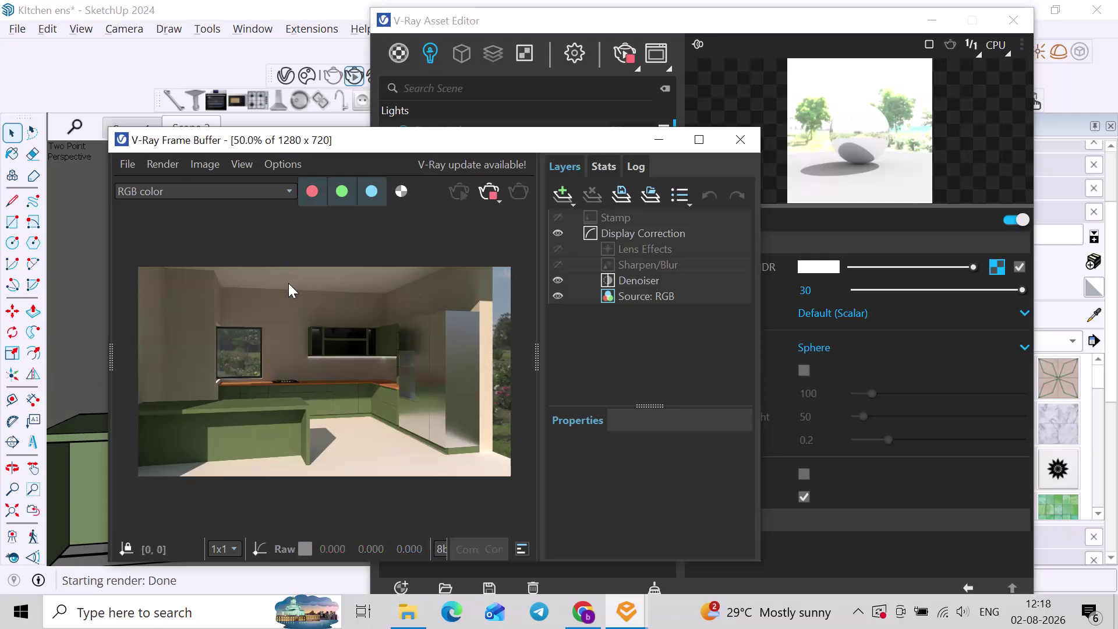
Close the finished V-Ray render window.
click(496, 201)
click(742, 148)
click(111, 126)
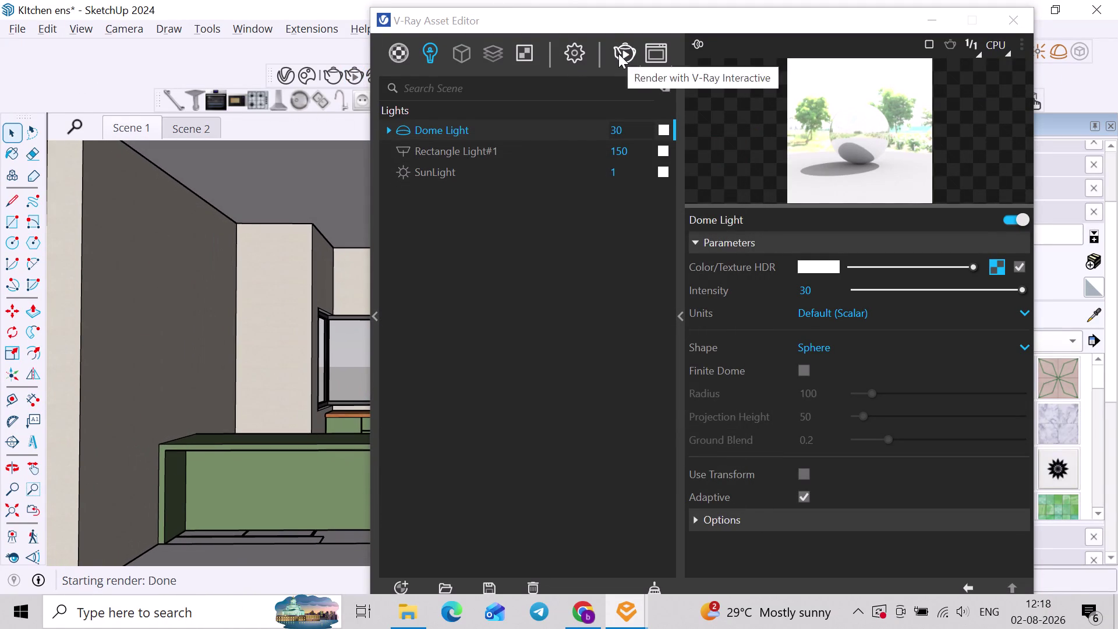
Run a V-Ray Interactive render, inspect the zoomed Frame Buffer image, then stop it.
click(618, 54)
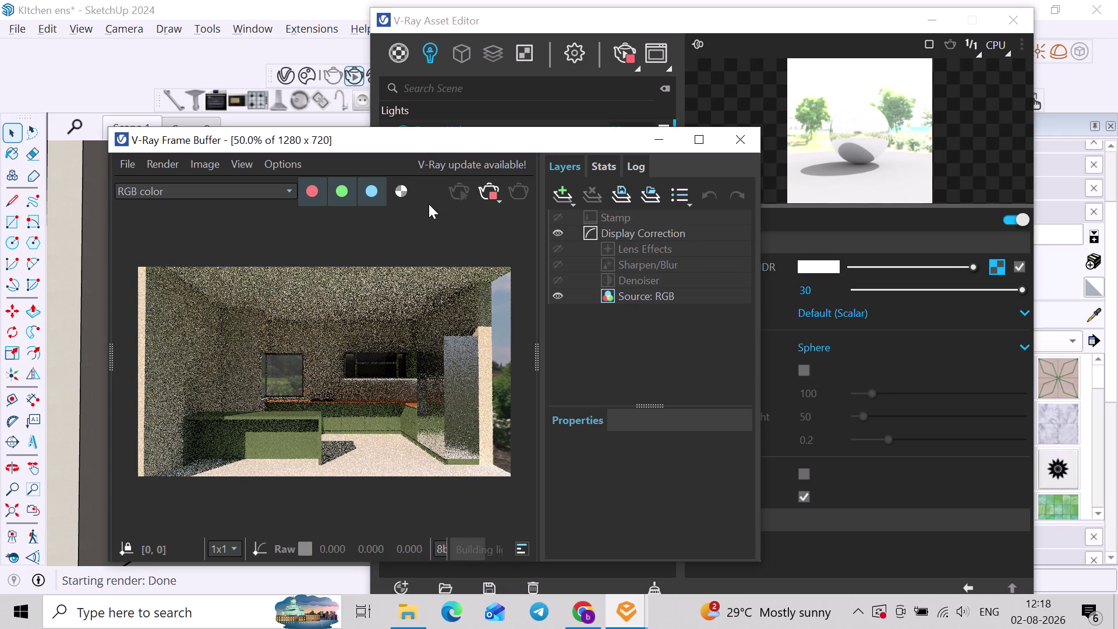
scroll(up, 3)
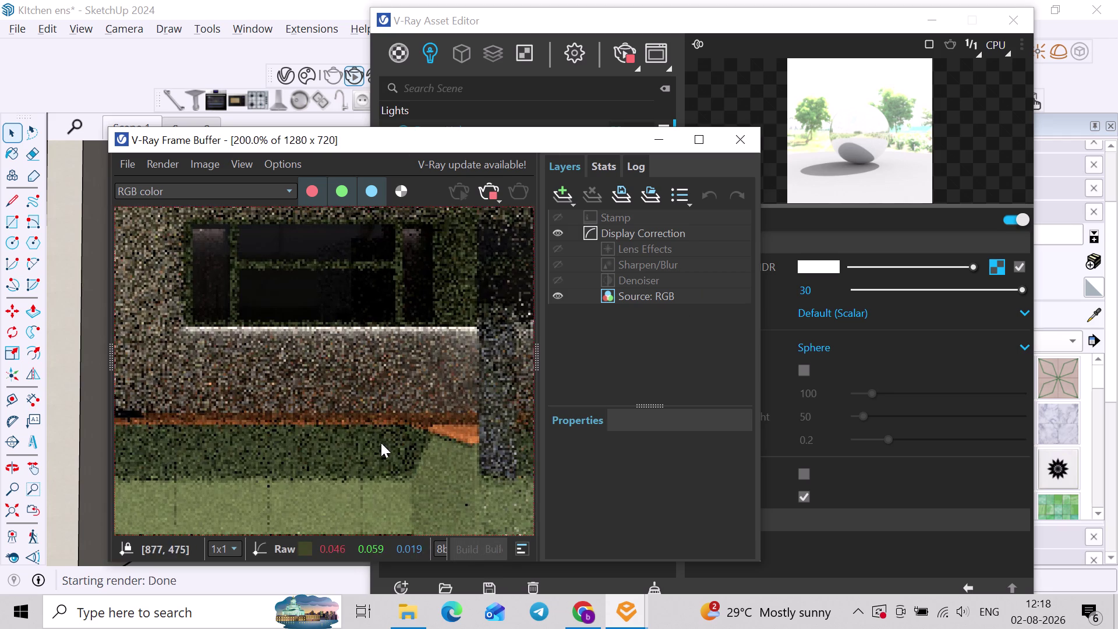
scroll(down, 3)
scroll(up, 3)
middle_drag(365, 473, 380, 501)
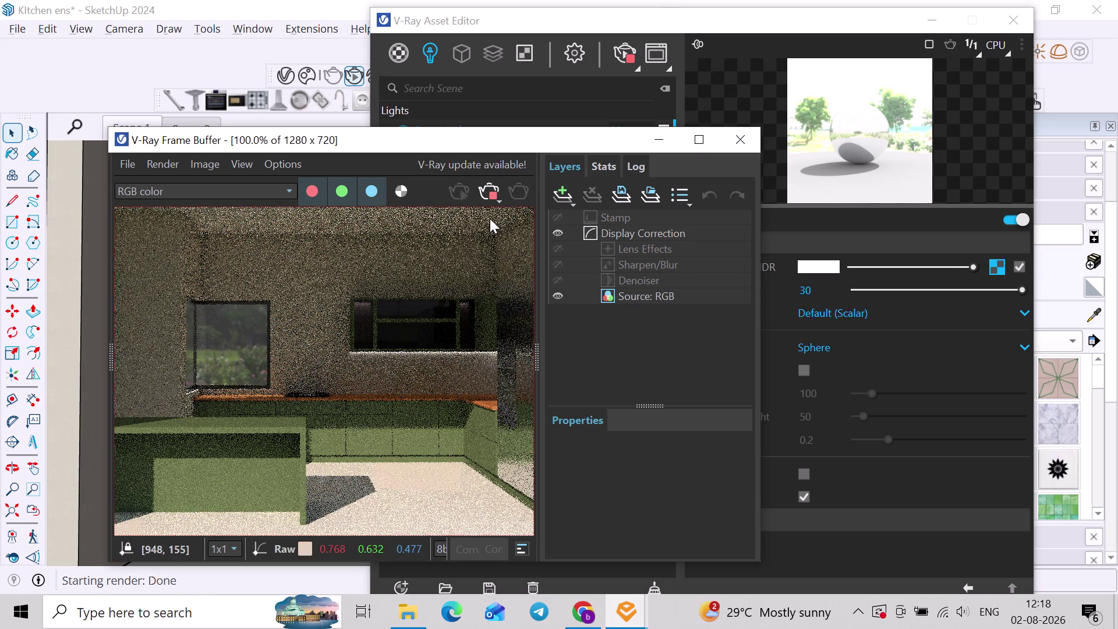
click(493, 186)
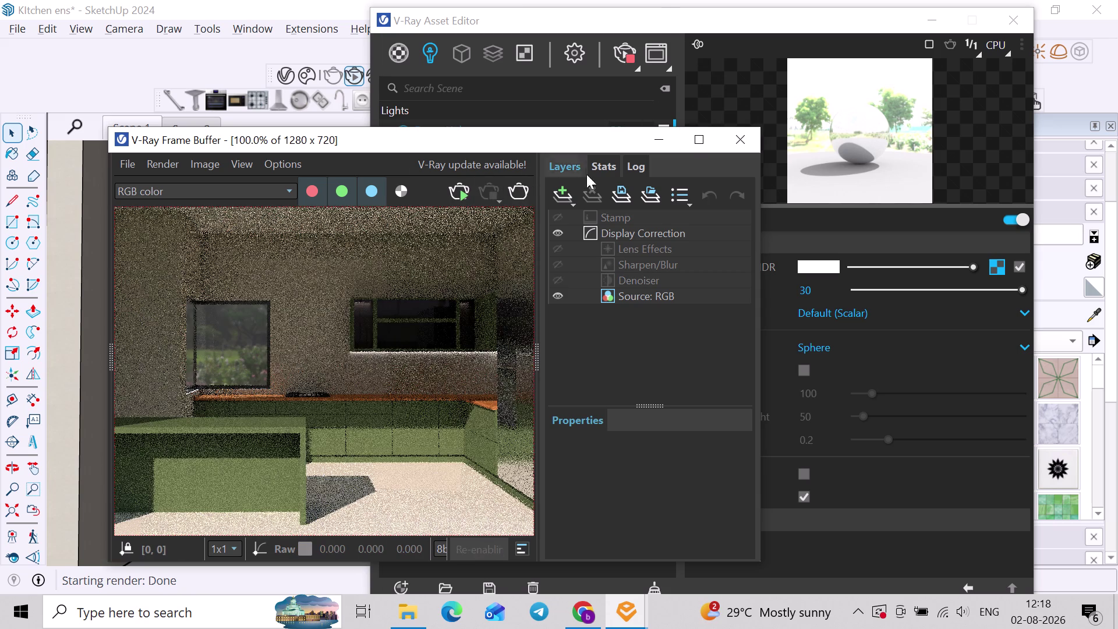
Close the V-Ray Frame Buffer and Asset Editor to return to the kitchen model.
click(742, 141)
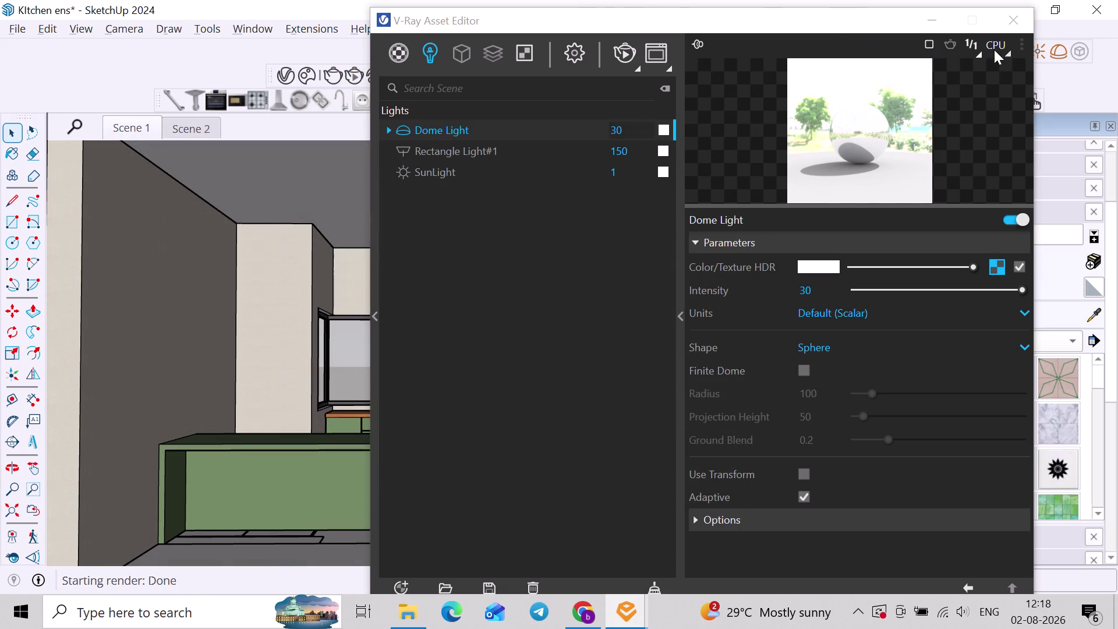
click(1007, 21)
middle_drag(635, 339, 481, 347)
scroll(down, 3)
middle_drag(491, 366, 517, 377)
click(671, 417)
middle_drag(460, 408, 563, 426)
scroll(up, 3)
middle_drag(437, 361, 469, 349)
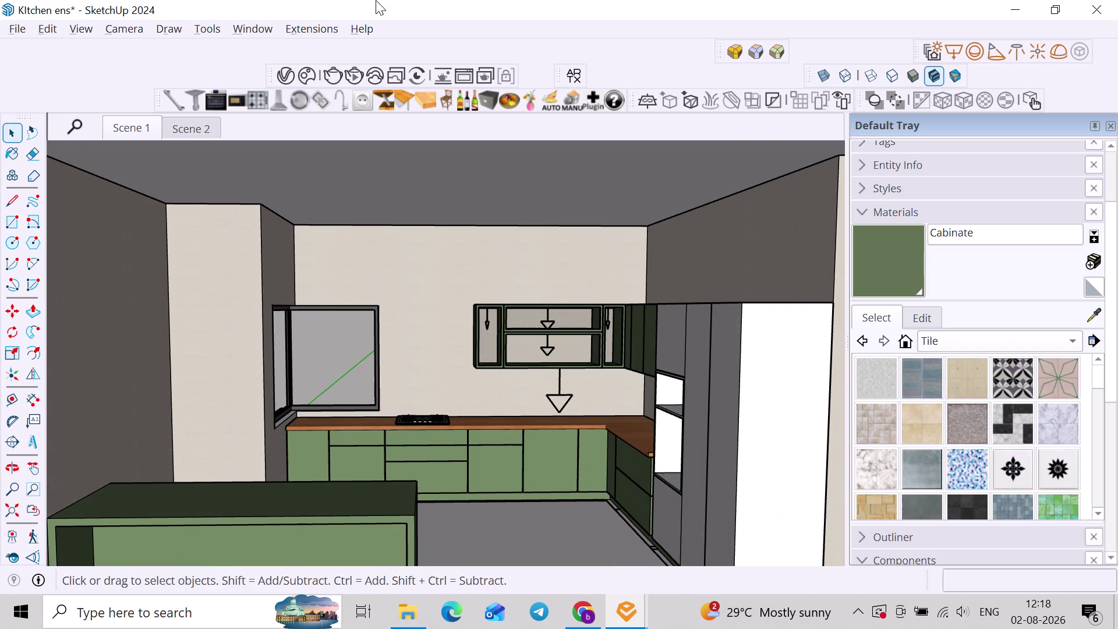
Place an extractor hood on the wall above the hob.
click(282, 98)
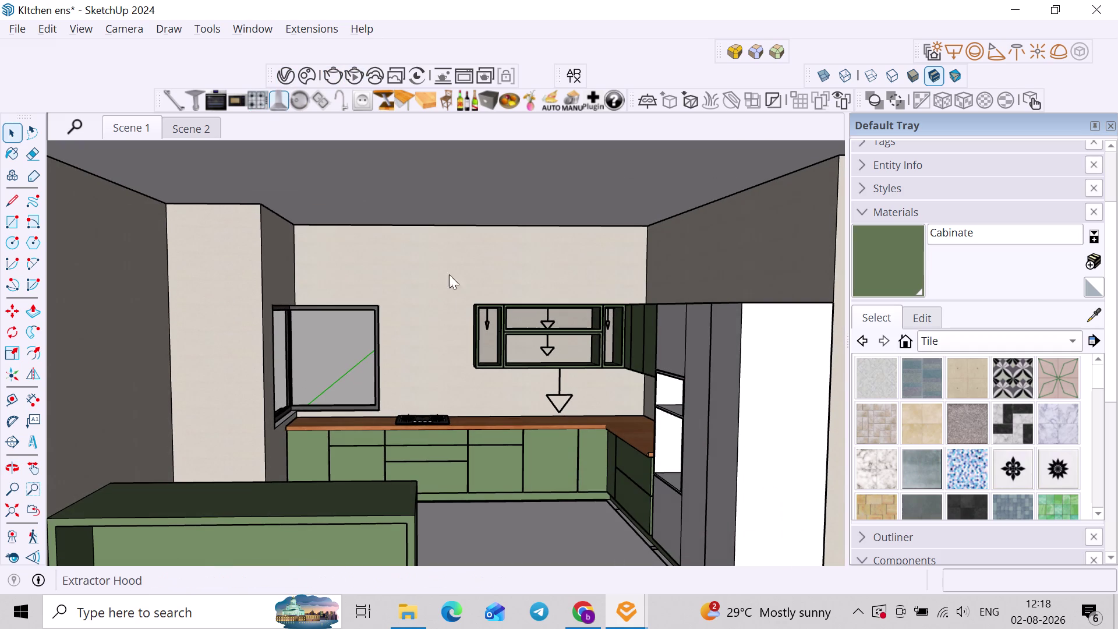
scroll(up, 3)
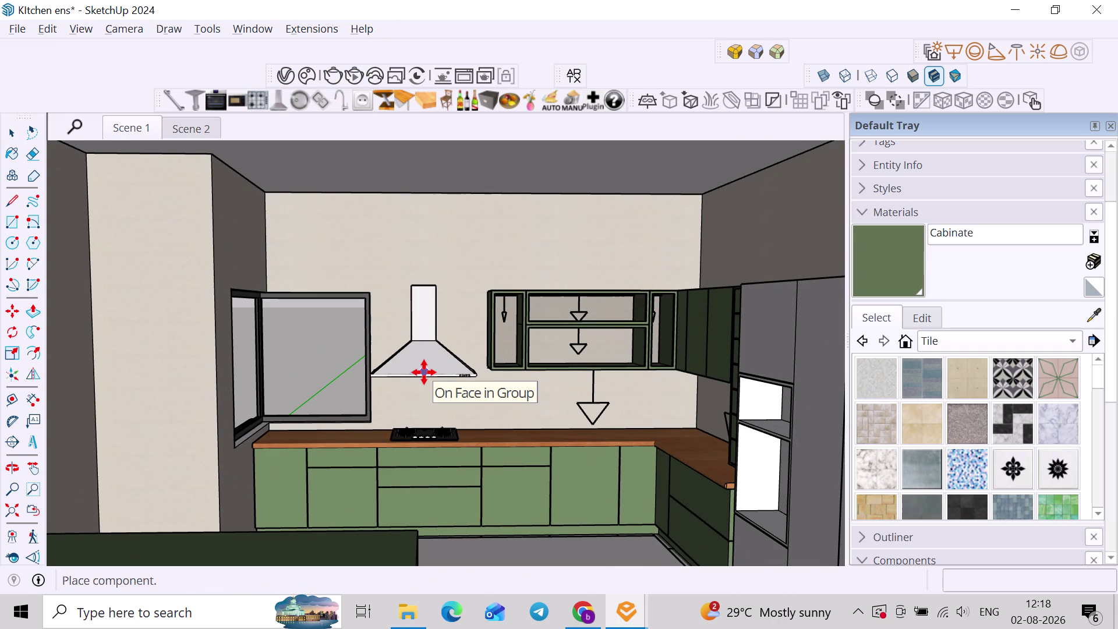
click(430, 373)
key(space)
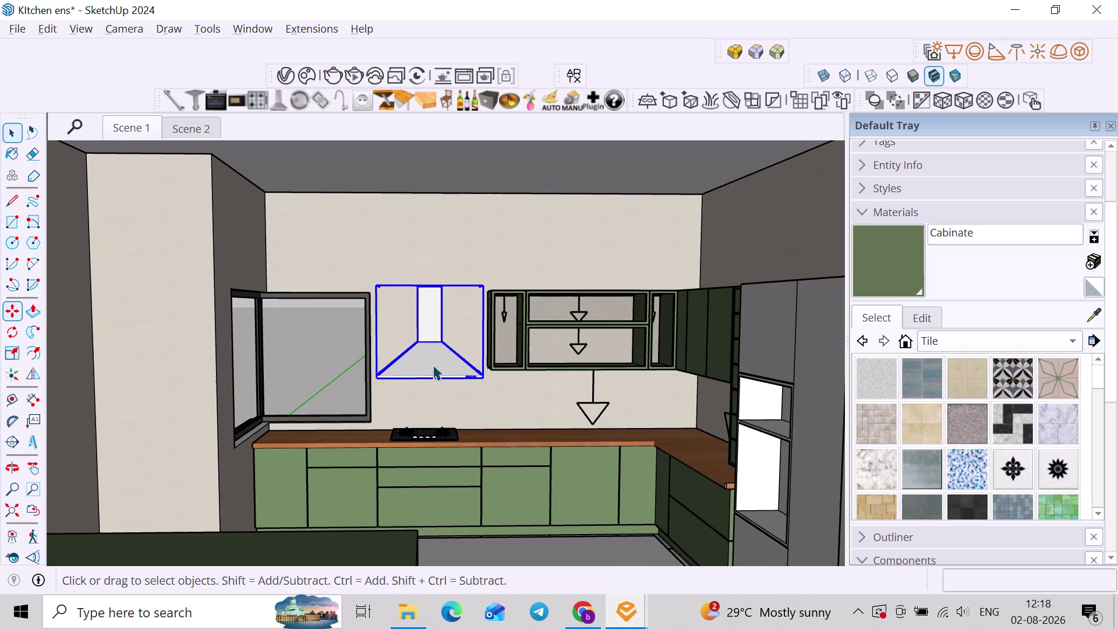
Cycle through the hood designs and settle on the curved chimney hood.
click(283, 103)
click(284, 103)
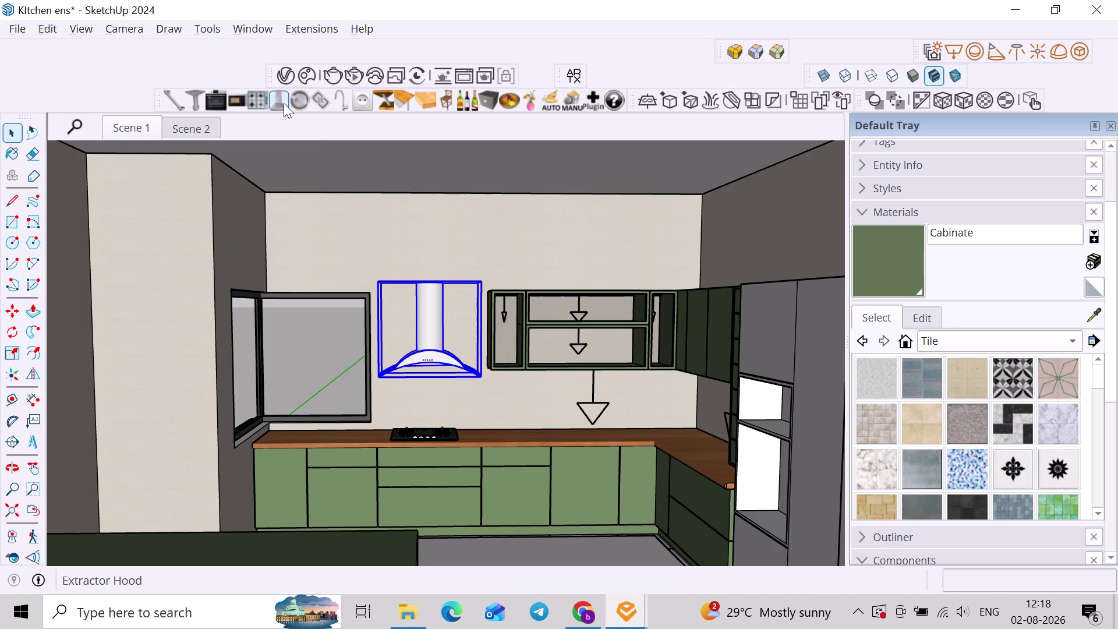
click(284, 103)
click(281, 104)
click(281, 104)
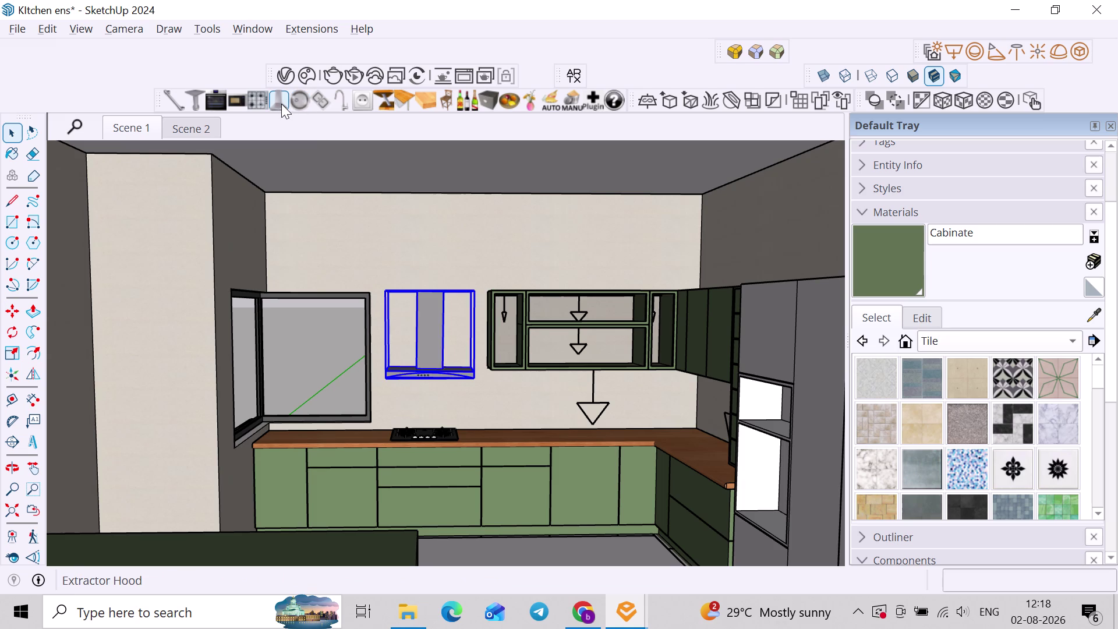
click(281, 104)
click(282, 104)
click(281, 103)
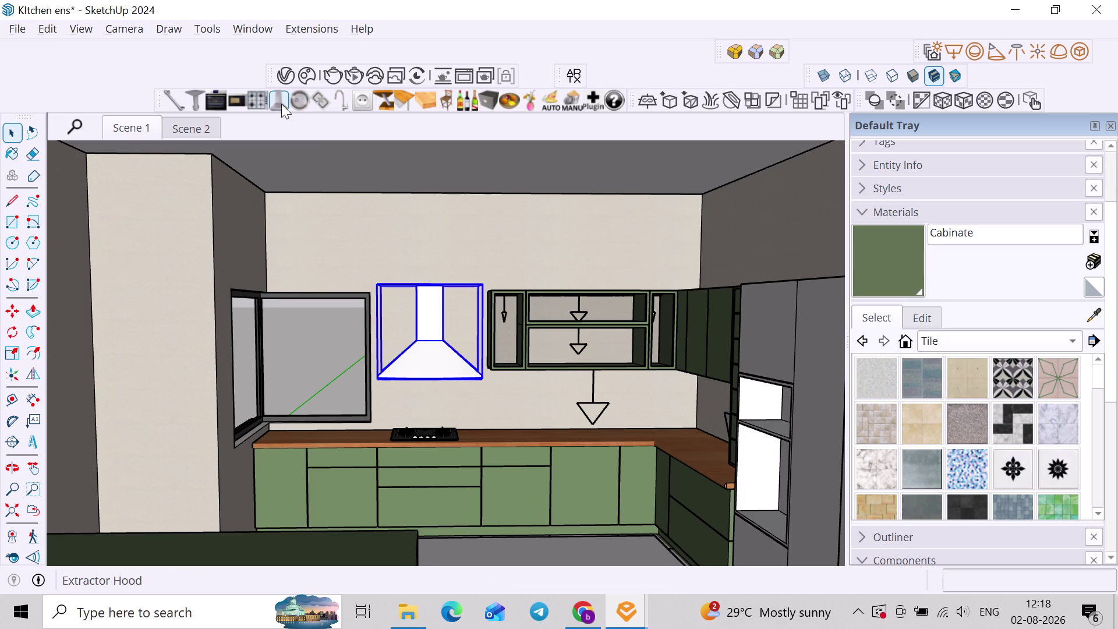
click(282, 104)
scroll(down, 3)
middle_drag(567, 404, 577, 405)
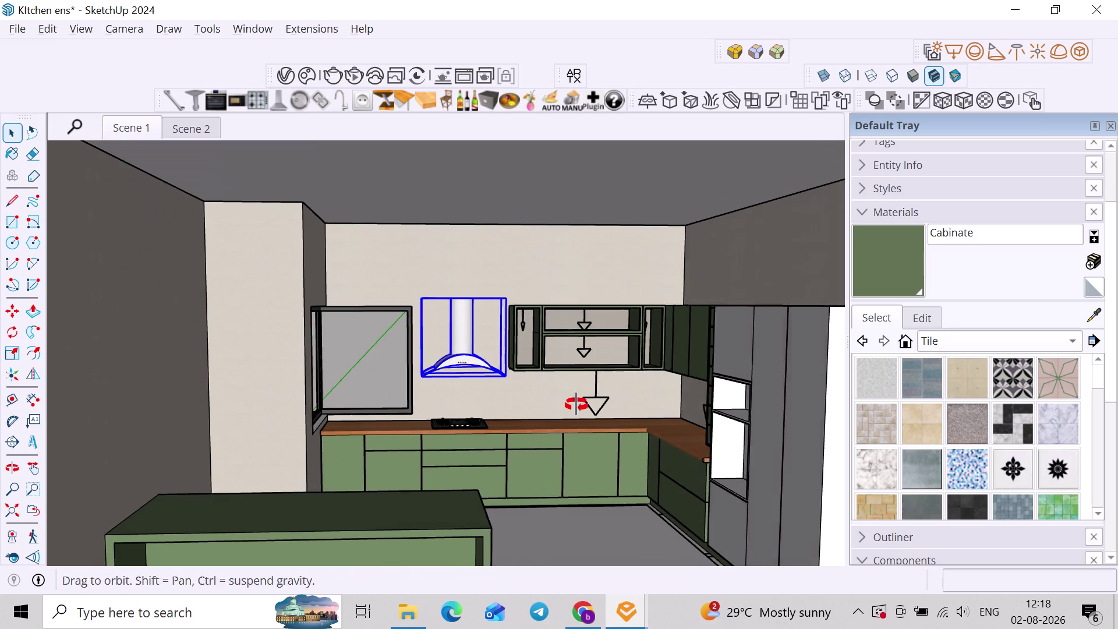
middle_drag(576, 405, 578, 405)
key(space)
scroll(down, 3)
scroll(down, 3)
click(716, 222)
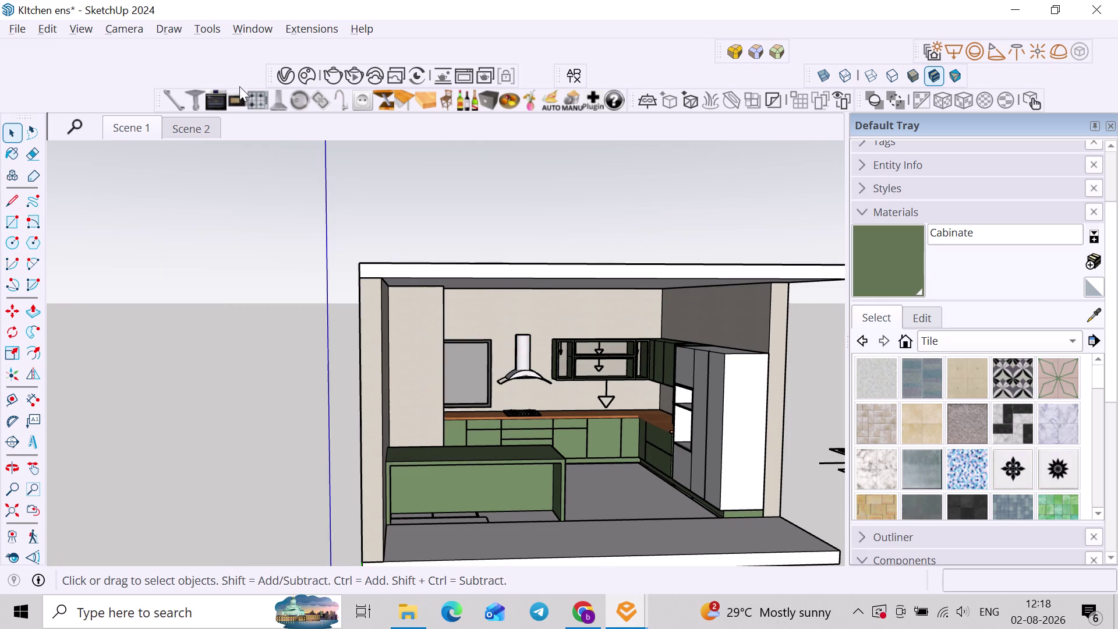
Add a built-in oven component near the tall white unit.
click(245, 97)
scroll(up, 3)
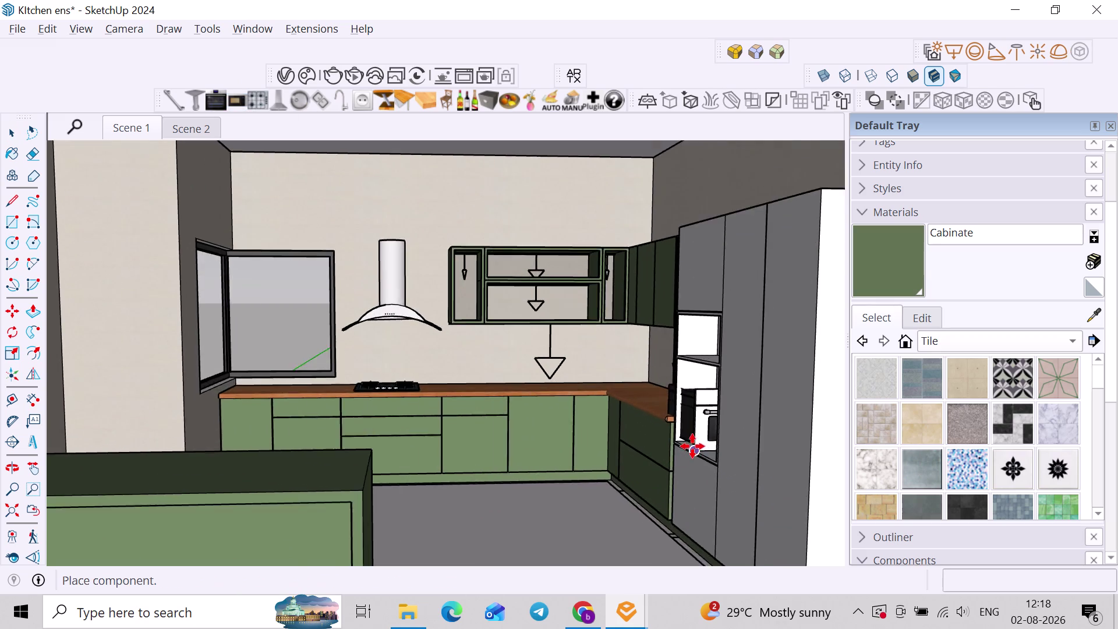
scroll(up, 3)
click(713, 463)
middle_drag(712, 469, 744, 473)
scroll(up, 3)
middle_drag(754, 473, 673, 470)
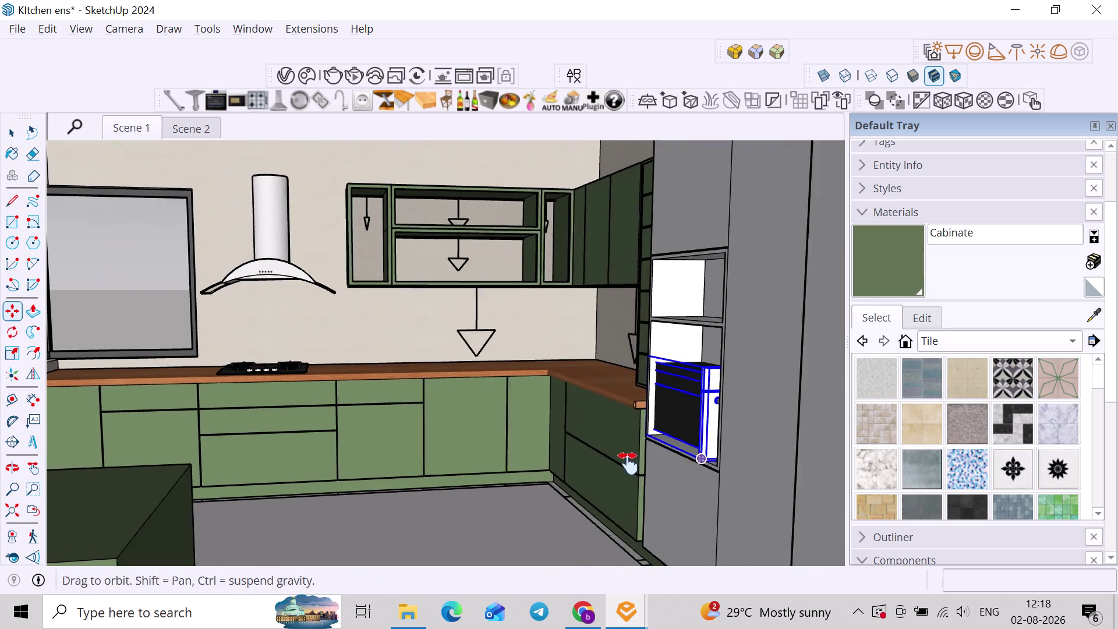
middle_drag(673, 469, 558, 453)
middle_drag(539, 481, 622, 486)
middle_drag(696, 479, 584, 476)
middle_drag(519, 476, 623, 487)
scroll(up, 3)
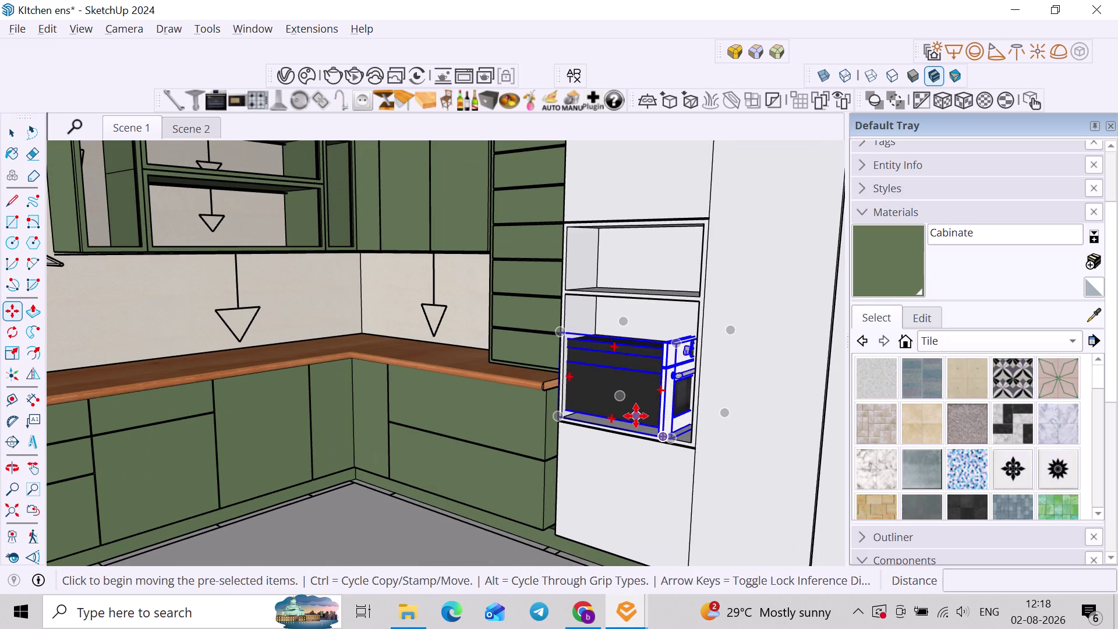
Rotate the oven 90 degrees around its corner.
key(q)
key(Up)
click(655, 443)
click(603, 438)
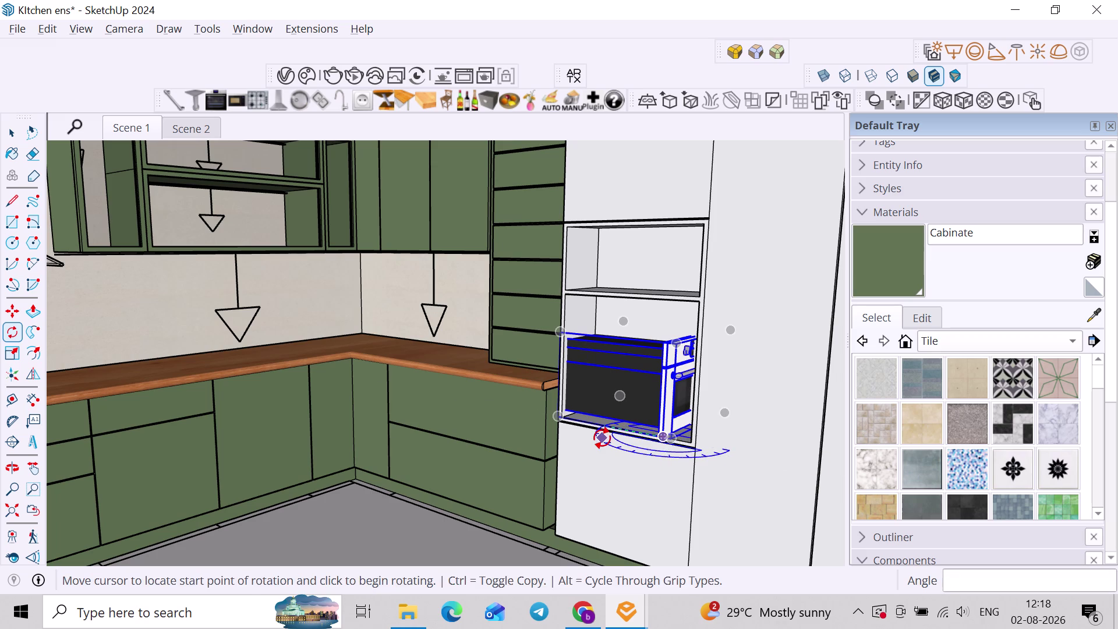
text(9)
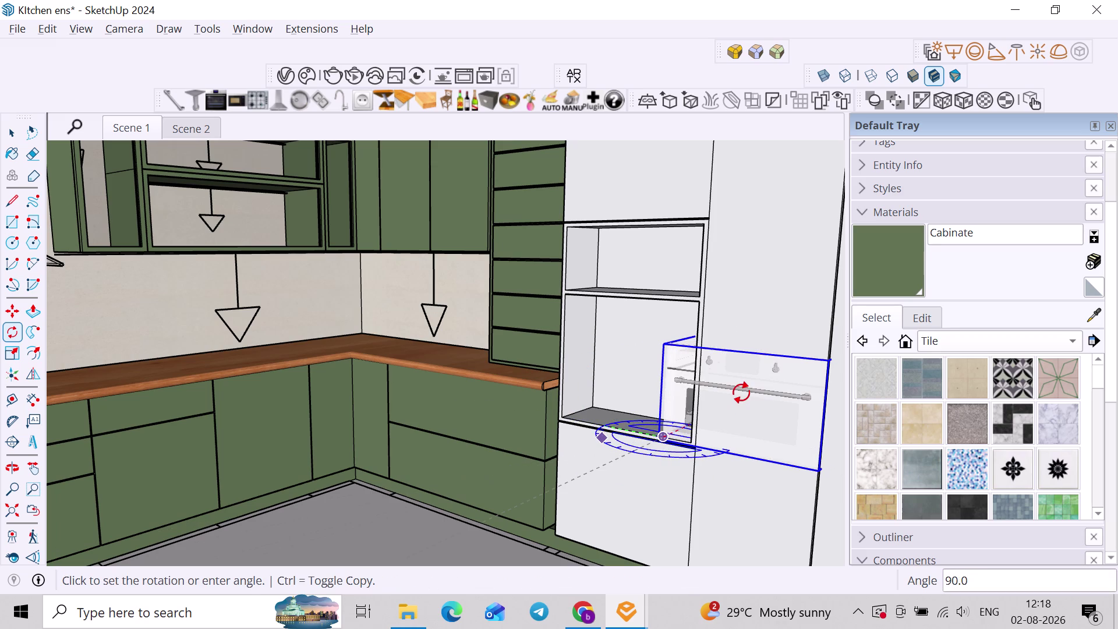
text(0)
key(Return)
key(space)
scroll(up, 3)
Move the oven into the opening in the tall white unit.
key(m)
scroll(up, 3)
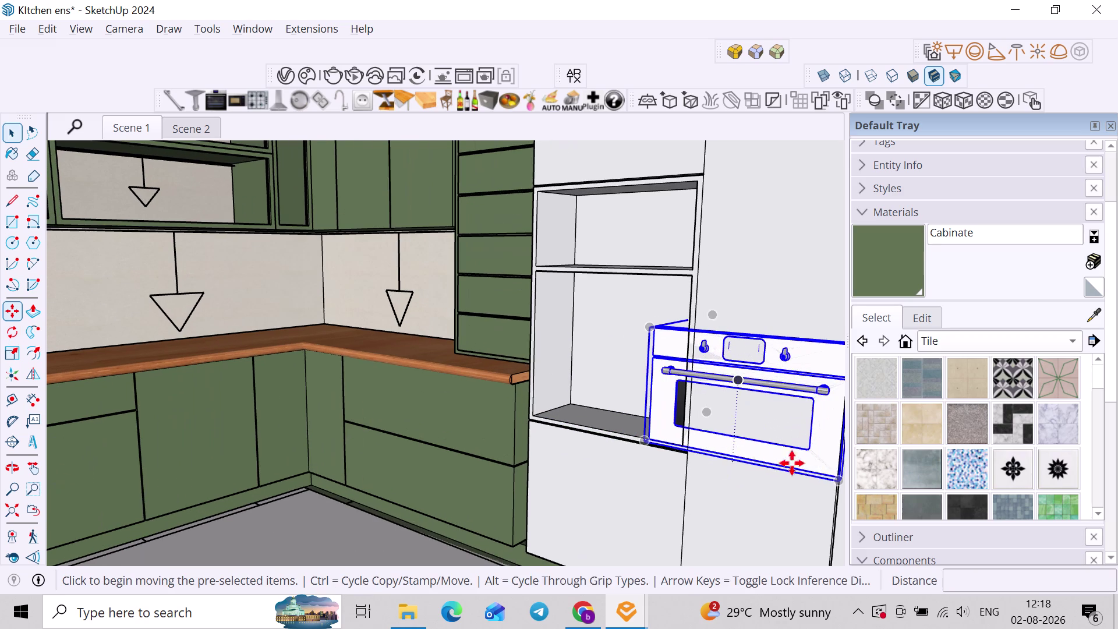
click(839, 477)
click(683, 449)
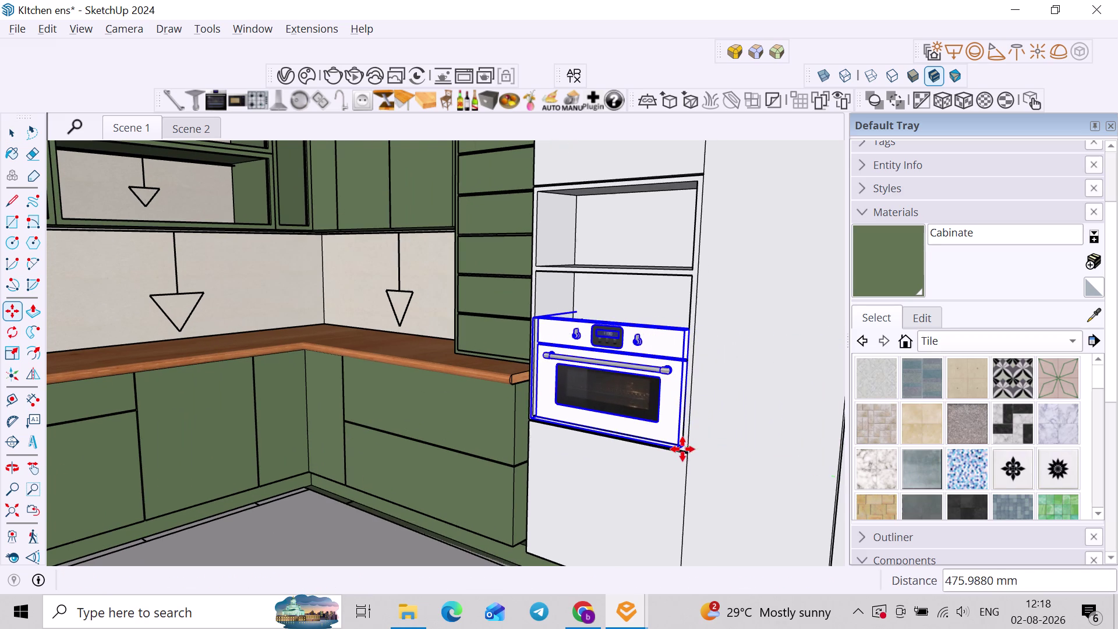
middle_drag(680, 449, 715, 440)
scroll(up, 3)
middle_drag(612, 377, 646, 384)
scroll(up, 3)
key(space)
Align the oven's bottom corner with the edge of the opening.
click(629, 372)
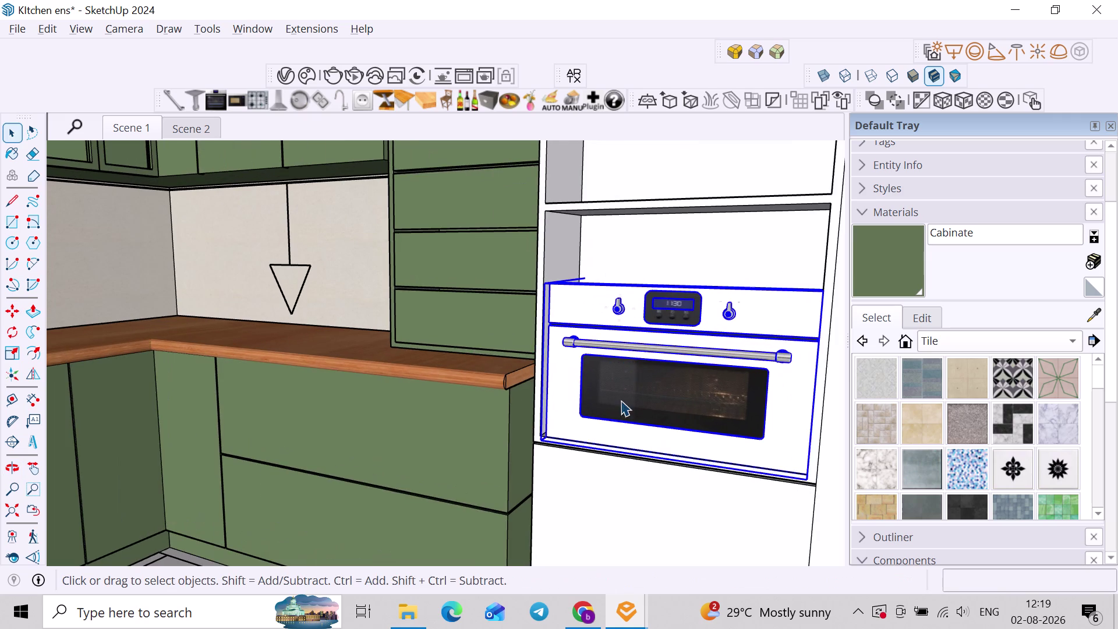
middle_drag(610, 410, 668, 399)
scroll(up, 3)
key(m)
scroll(up, 3)
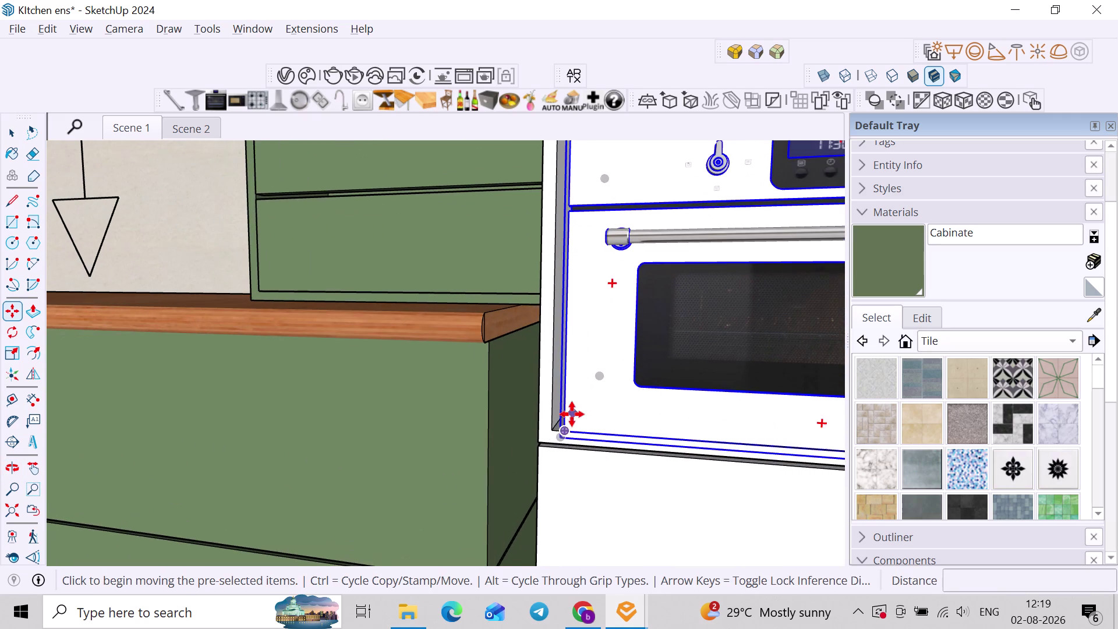
click(565, 434)
click(558, 434)
scroll(down, 3)
key(space)
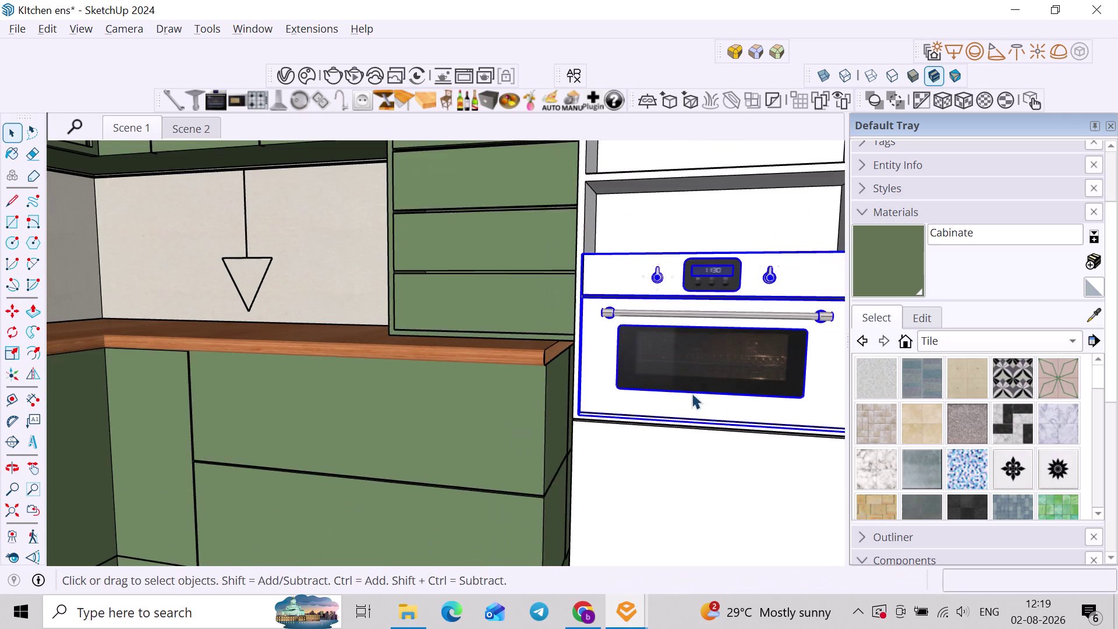
scroll(down, 3)
middle_drag(725, 373, 659, 394)
middle_drag(712, 389, 685, 411)
scroll(up, 3)
middle_drag(717, 331, 696, 337)
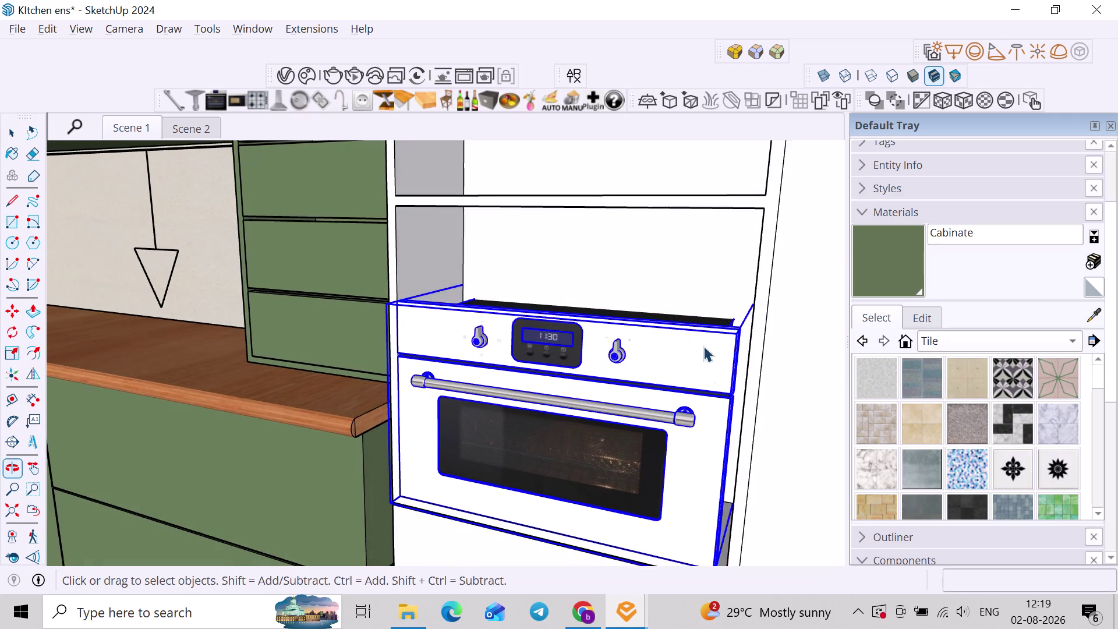
scroll(up, 3)
middle_drag(708, 375, 720, 380)
Scale the oven sideways to fill the niche width.
key(s)
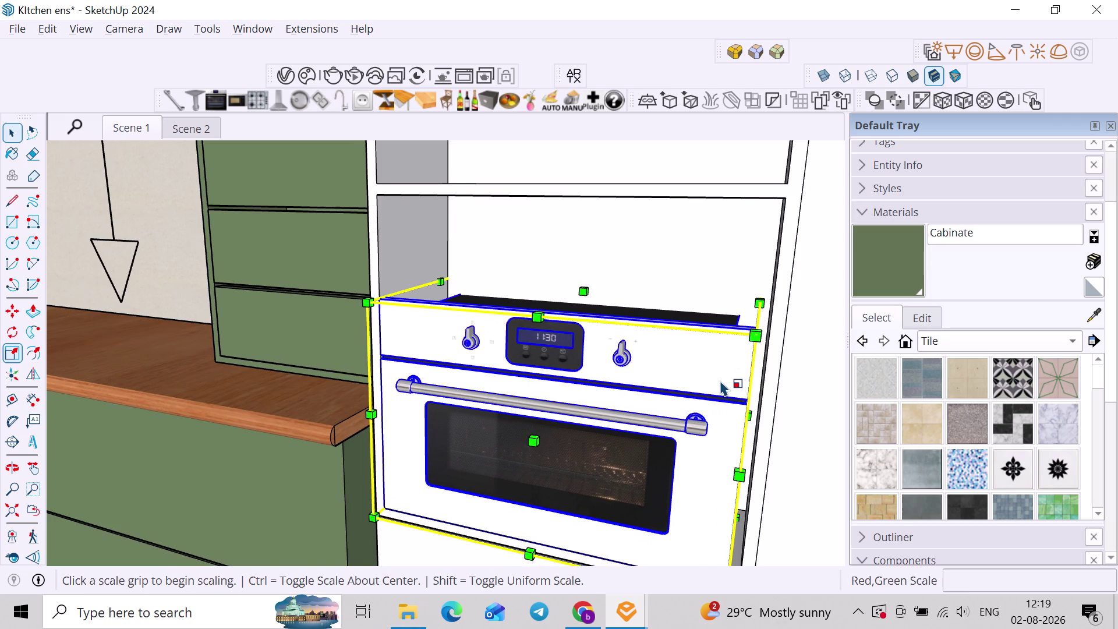
scroll(up, 3)
middle_click(733, 426)
click(747, 417)
click(761, 414)
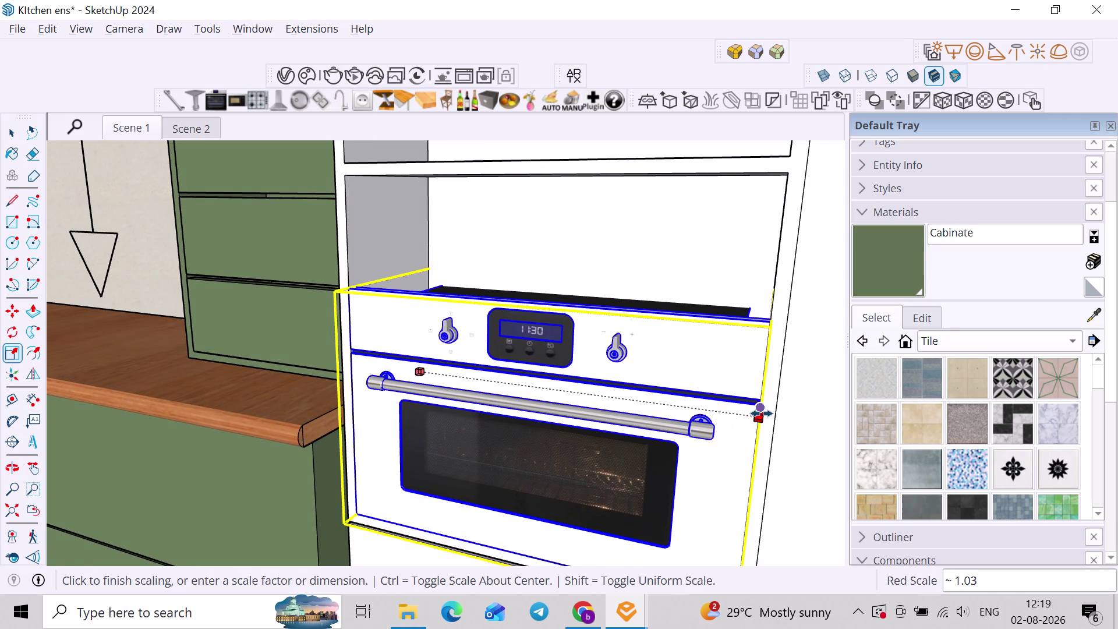
scroll(down, 3)
middle_drag(642, 394, 668, 389)
key(space)
Stretch the oven taller to fill the niche, then swap it for a dark oven.
key(s)
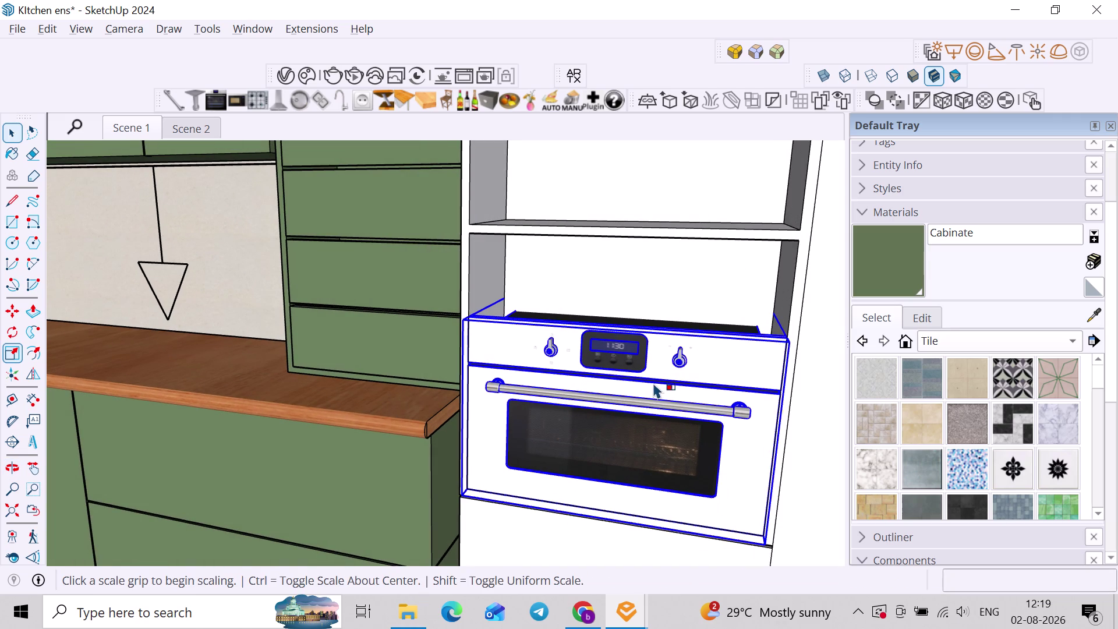
click(630, 308)
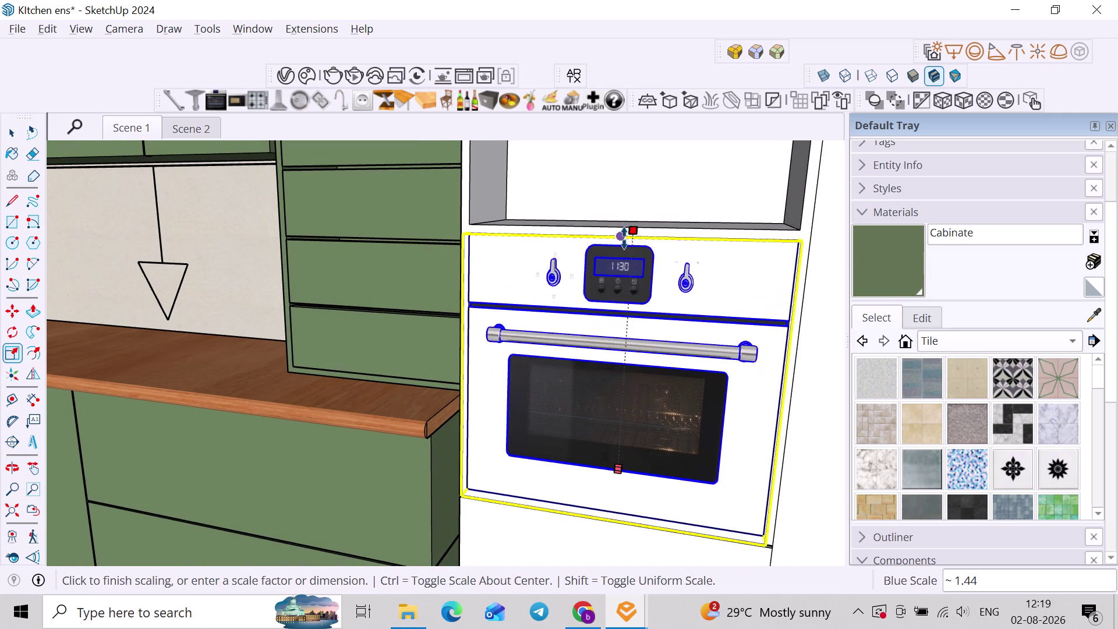
scroll(up, 3)
click(625, 239)
scroll(down, 3)
key(space)
click(741, 363)
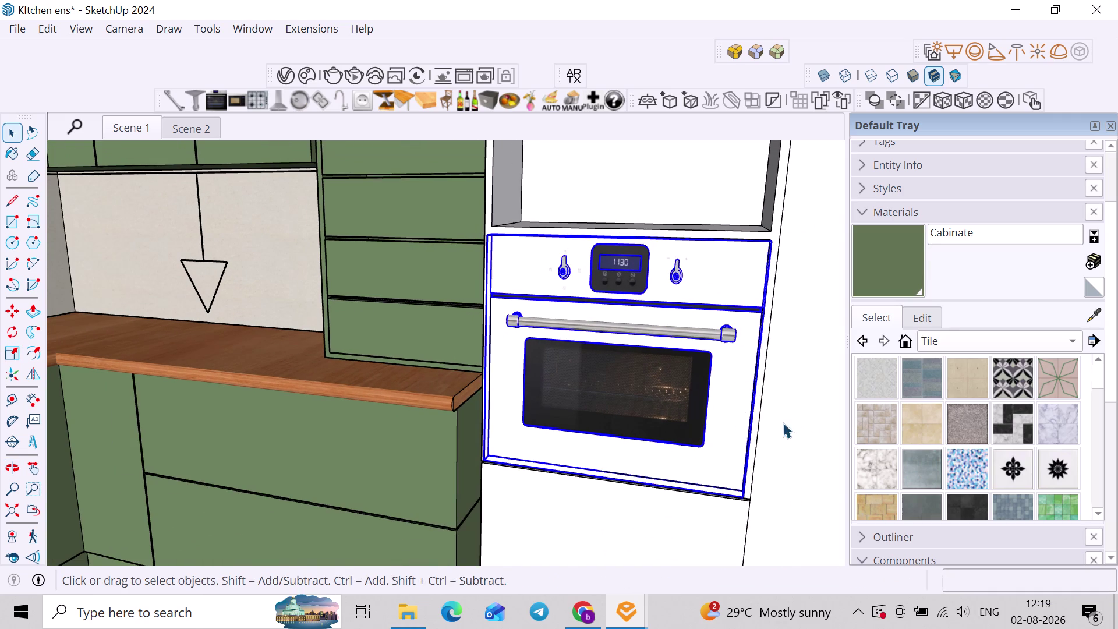
click(223, 97)
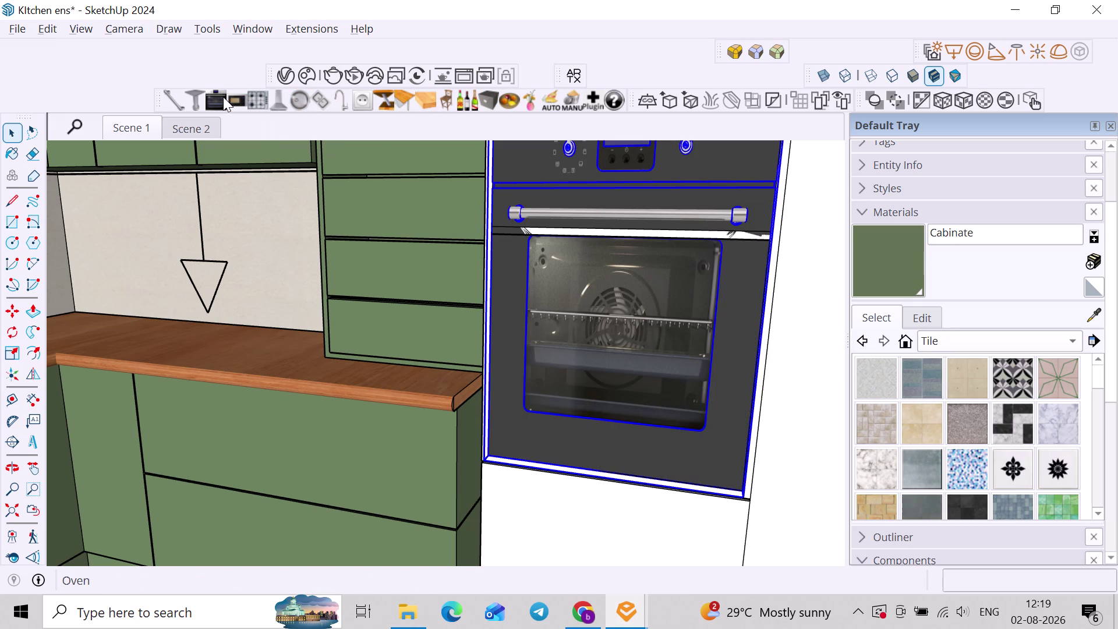
Undo the dark oven swap.
scroll(down, 3)
scroll(down, 3)
middle_drag(685, 299, 631, 382)
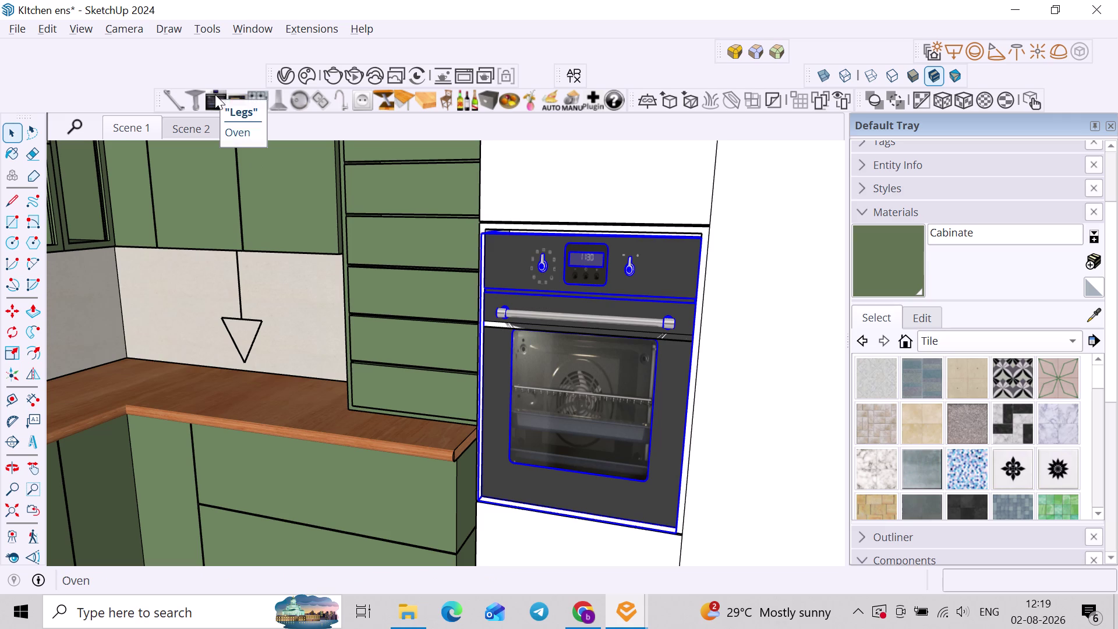
key(ctrl+z)
key(ctrl+z)
key(ctrl+z)
key(space)
Select the oven and undo back to remove it from the niche.
click(714, 373)
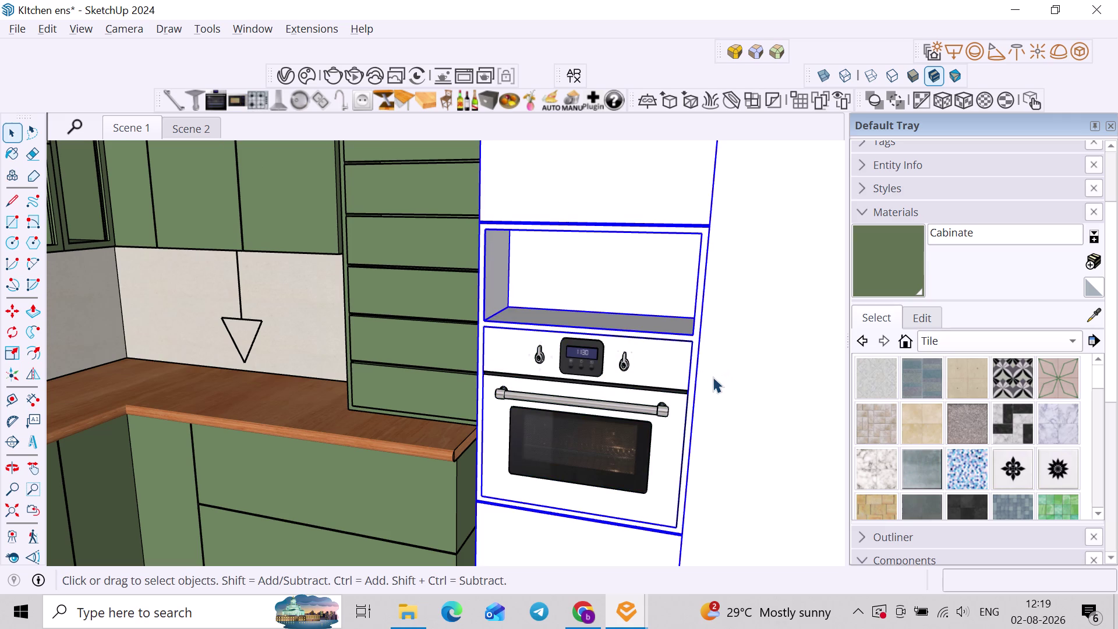
key(ctrl+z)
key(ctrl+z)
key(ctrl+z)
key(ctrl+z)
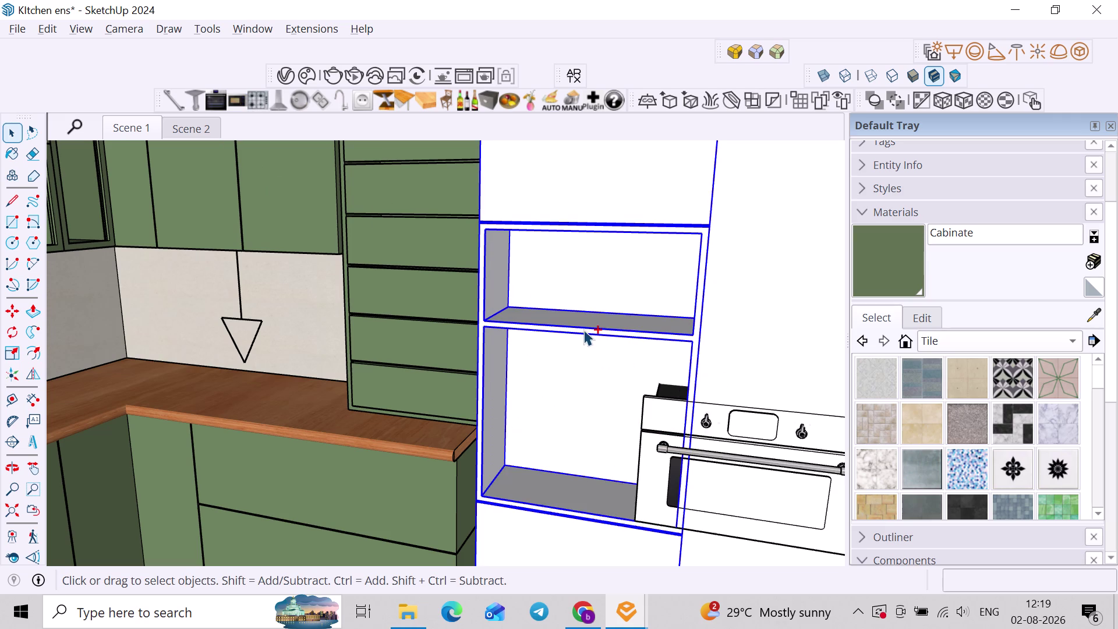
key(ctrl+z)
key(ctrl+z)
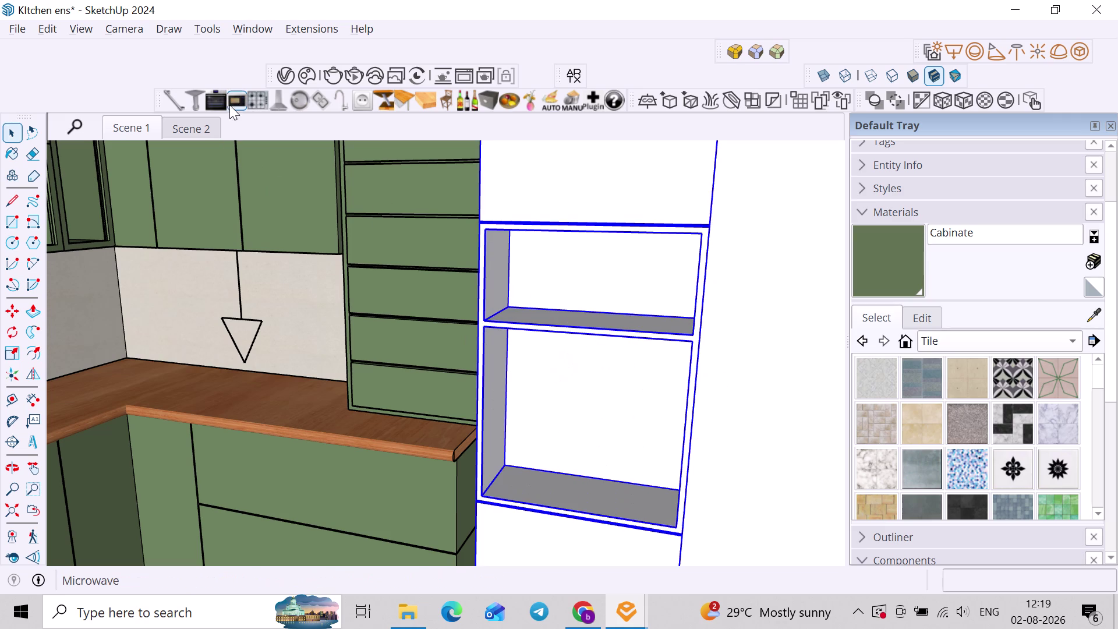
Try swapping in the microwave and dismiss the Click-Change replacement warning.
click(219, 102)
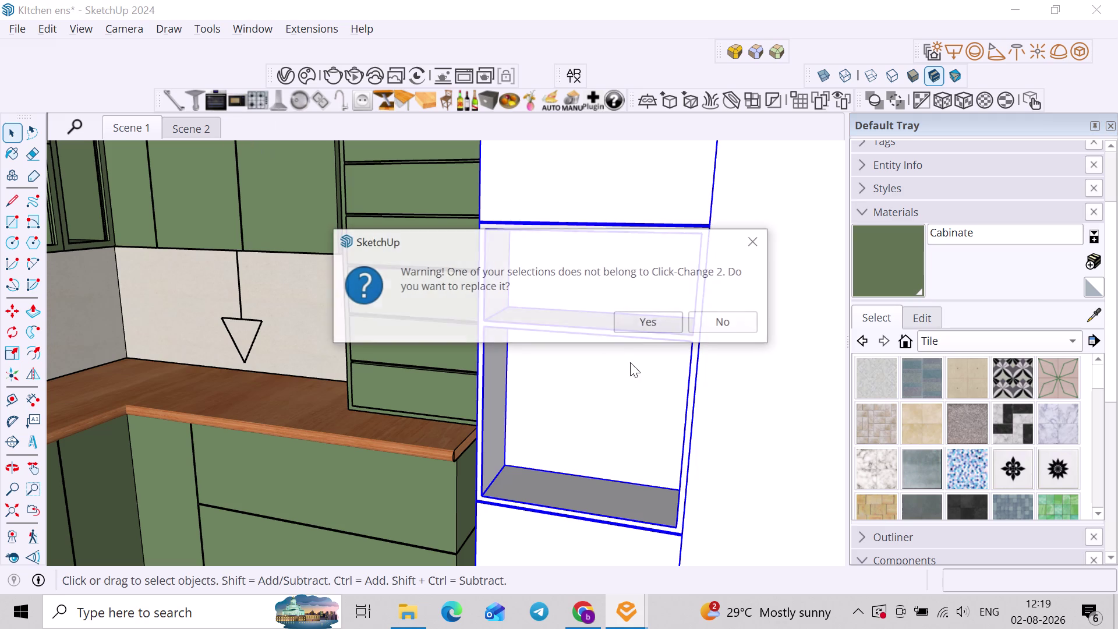
click(758, 224)
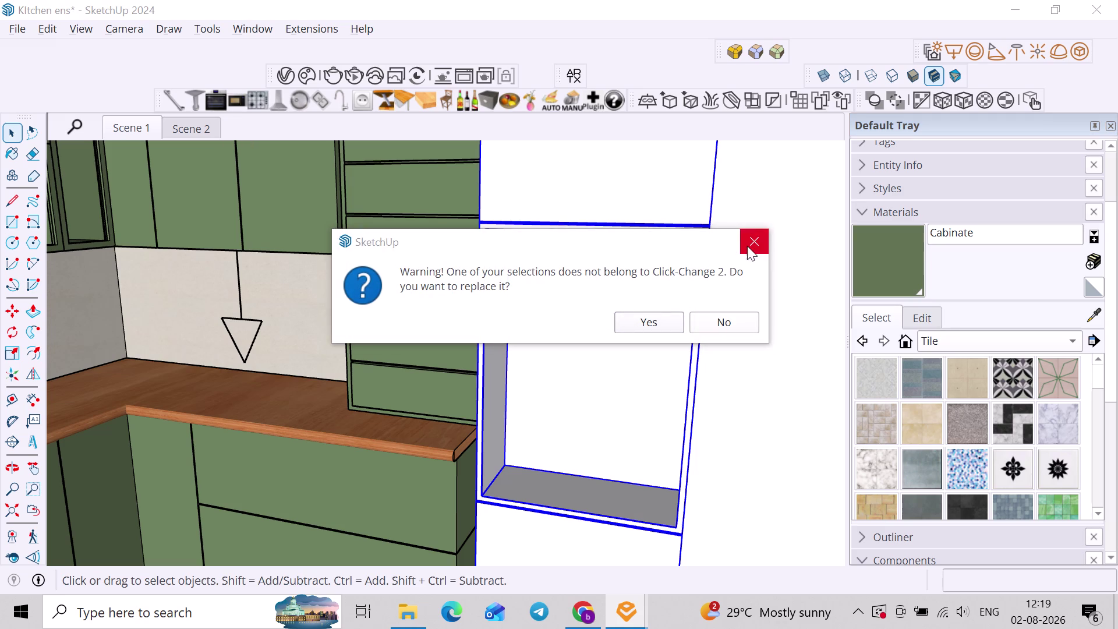
click(724, 317)
scroll(down, 3)
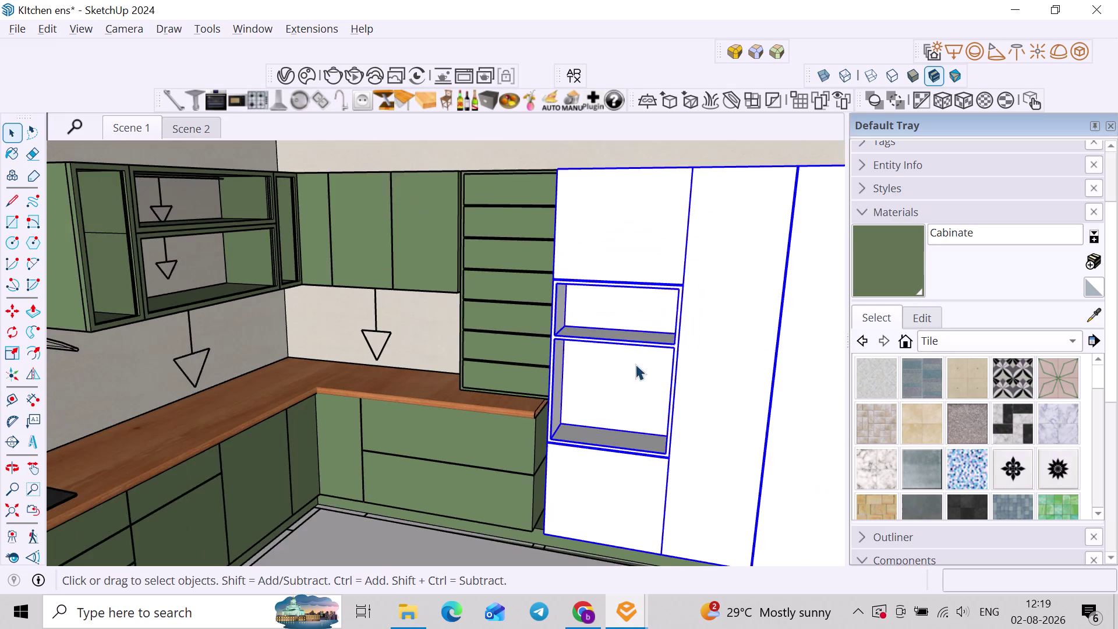
scroll(down, 3)
Zoom Extents to show the whole kitchen and pick a new appliance to place.
click(12, 510)
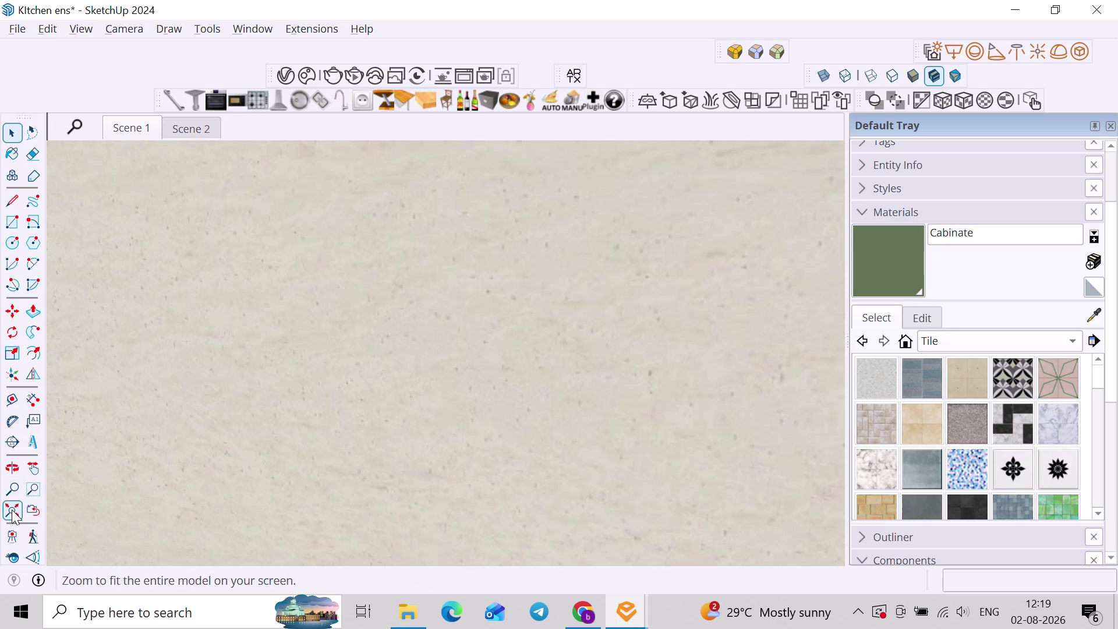
click(674, 537)
middle_drag(540, 302, 431, 307)
scroll(up, 3)
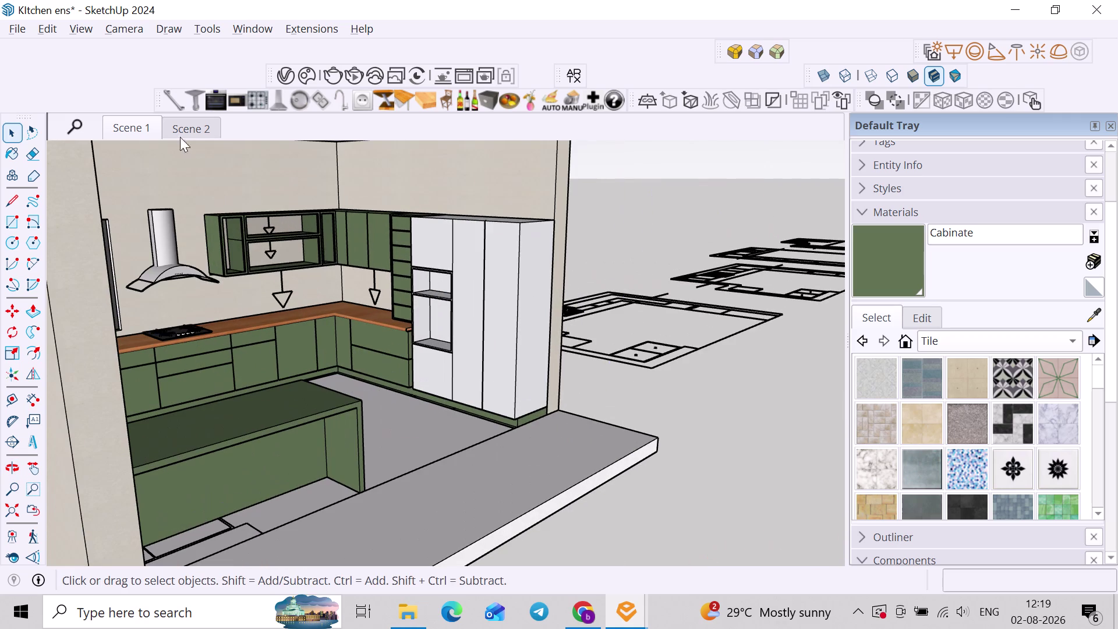
click(209, 100)
Drop the oven into the empty niche and rotate it 90 degrees.
scroll(up, 3)
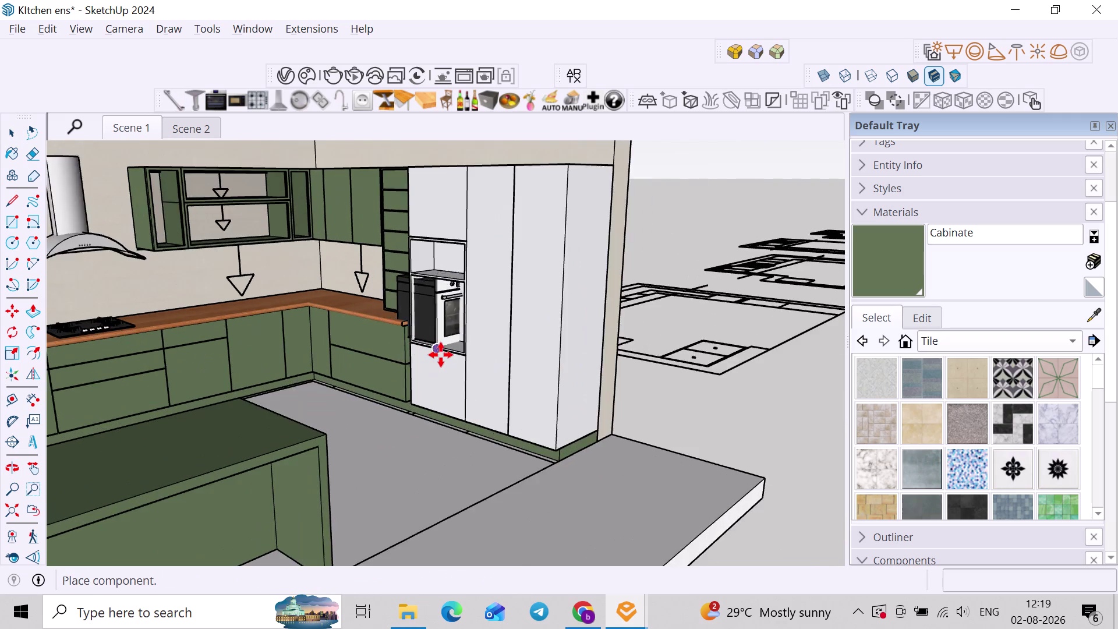
scroll(up, 3)
click(457, 351)
key(space)
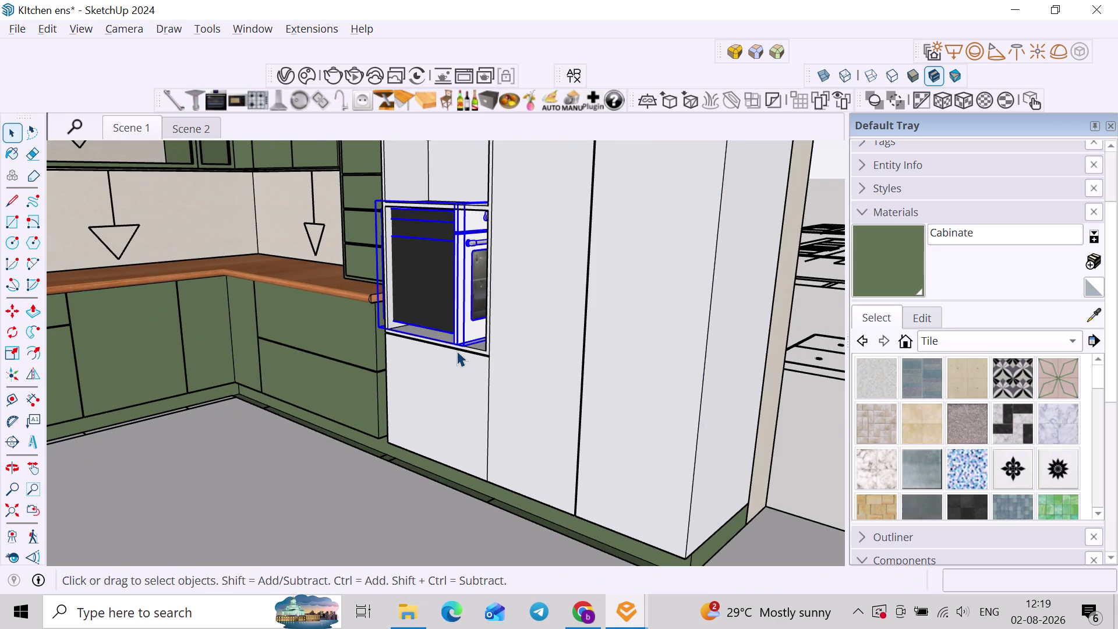
key(q)
key(Up)
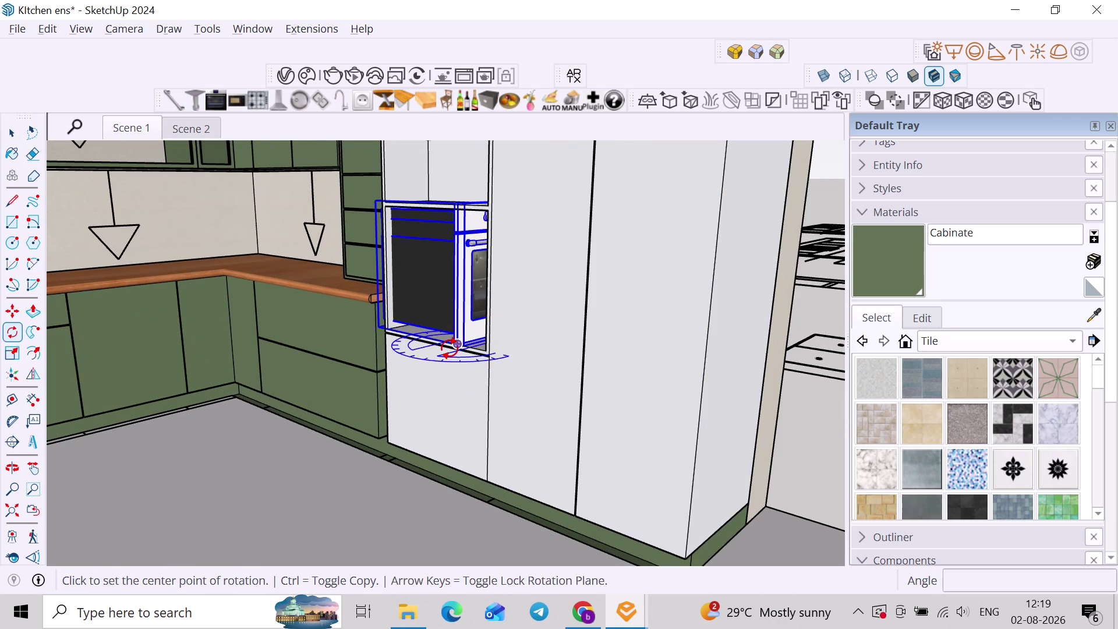
click(450, 348)
click(464, 337)
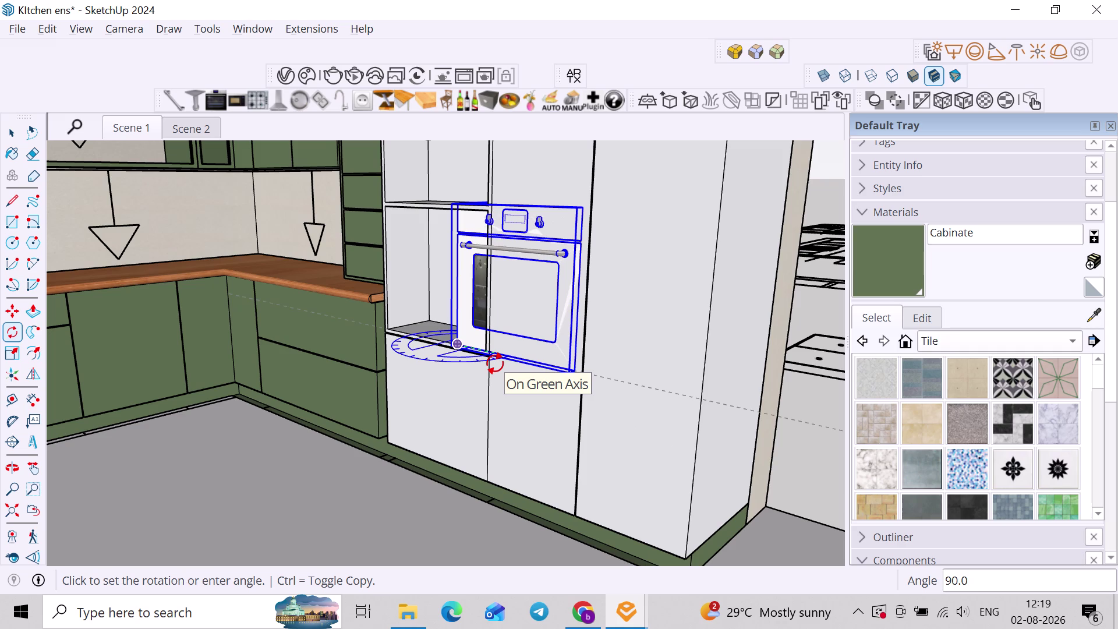
text(90)
key(Return)
middle_drag(495, 363, 507, 353)
key(space)
scroll(up, 3)
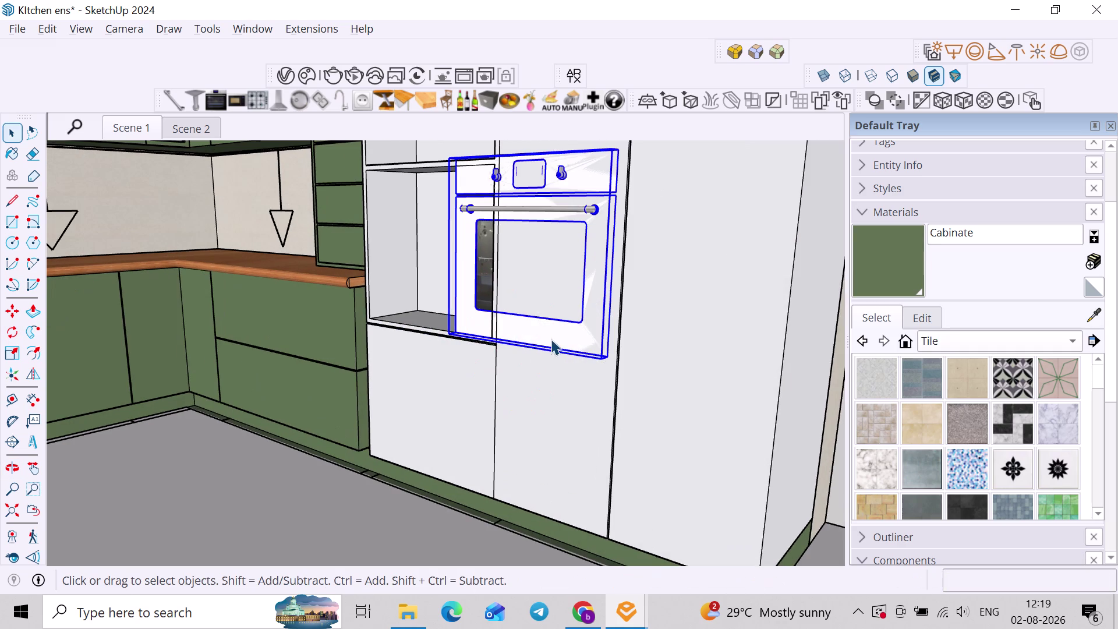
Move the oven by its corner so it sits inside the niche.
key(m)
scroll(up, 3)
click(614, 363)
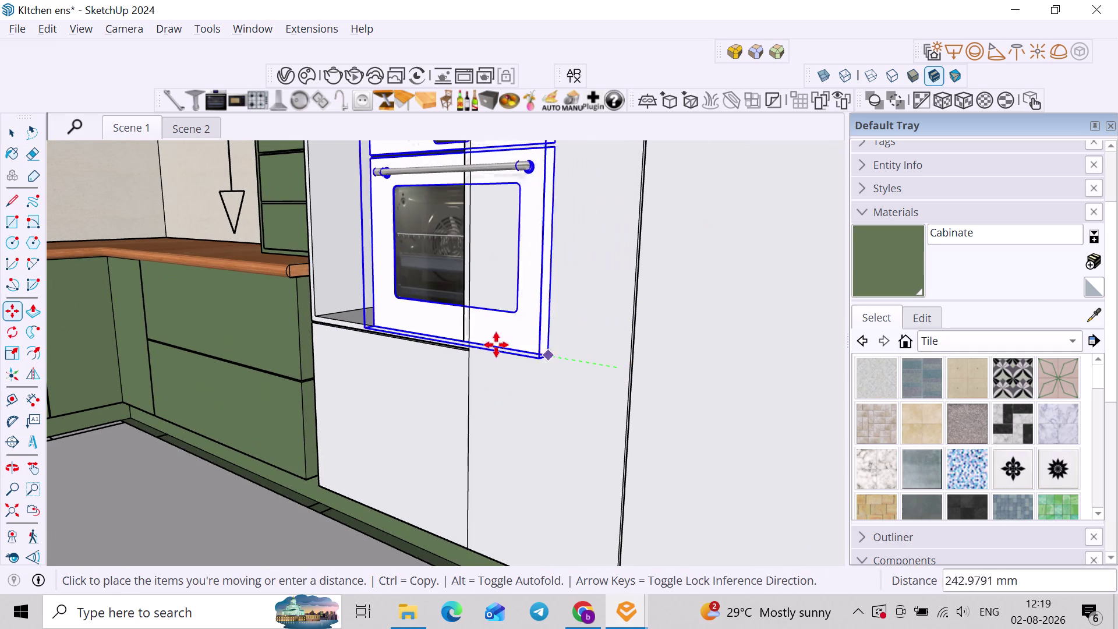
click(462, 340)
middle_drag(484, 346, 597, 340)
scroll(down, 3)
middle_drag(547, 301, 478, 389)
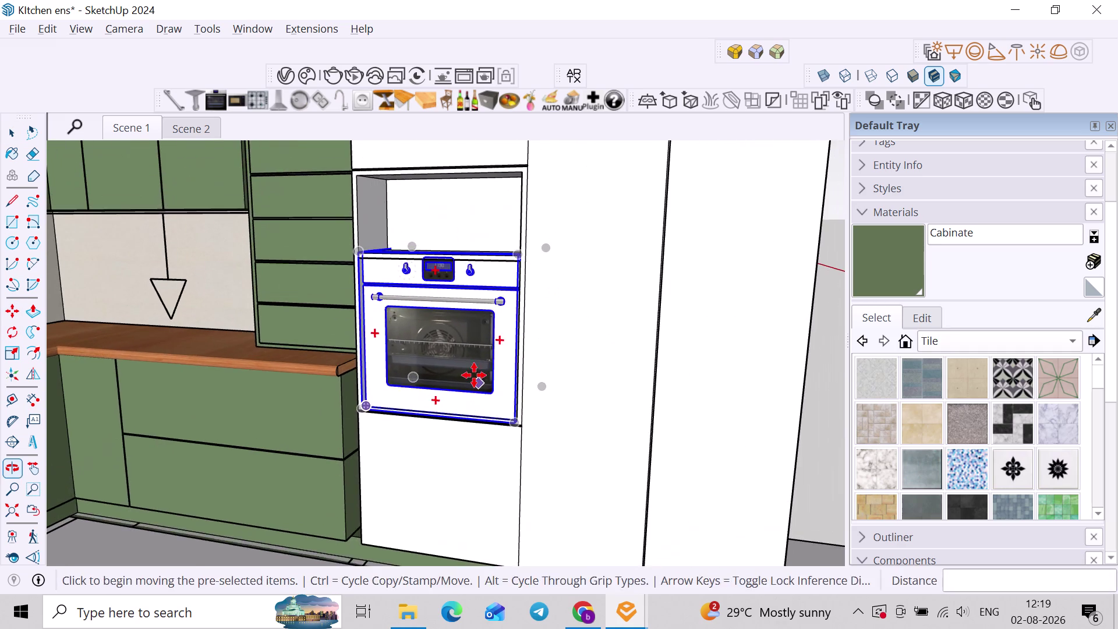
middle_drag(456, 358, 458, 371)
scroll(up, 3)
middle_drag(453, 334, 471, 333)
click(476, 348)
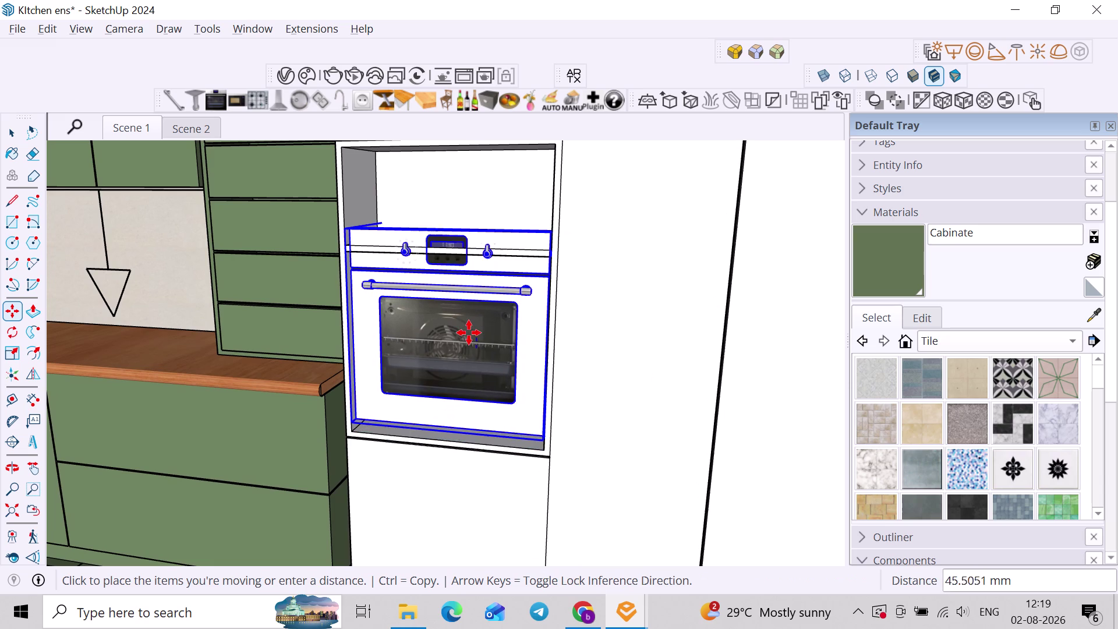
key(Escape)
Scale the oven's height to fit the niche.
key(d)
key(s)
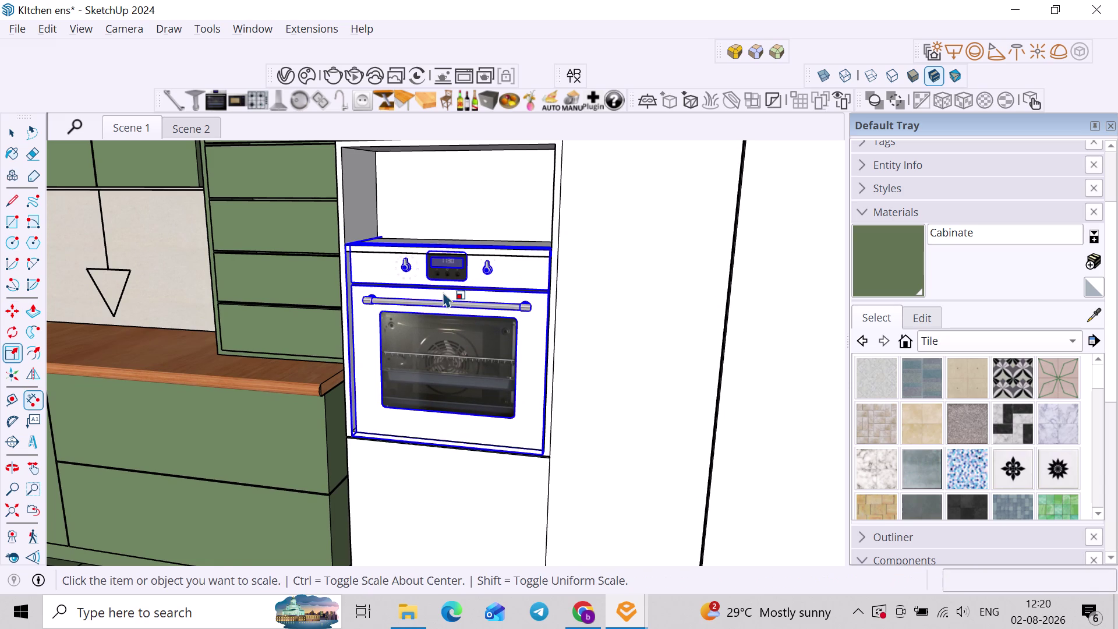
click(444, 293)
click(464, 235)
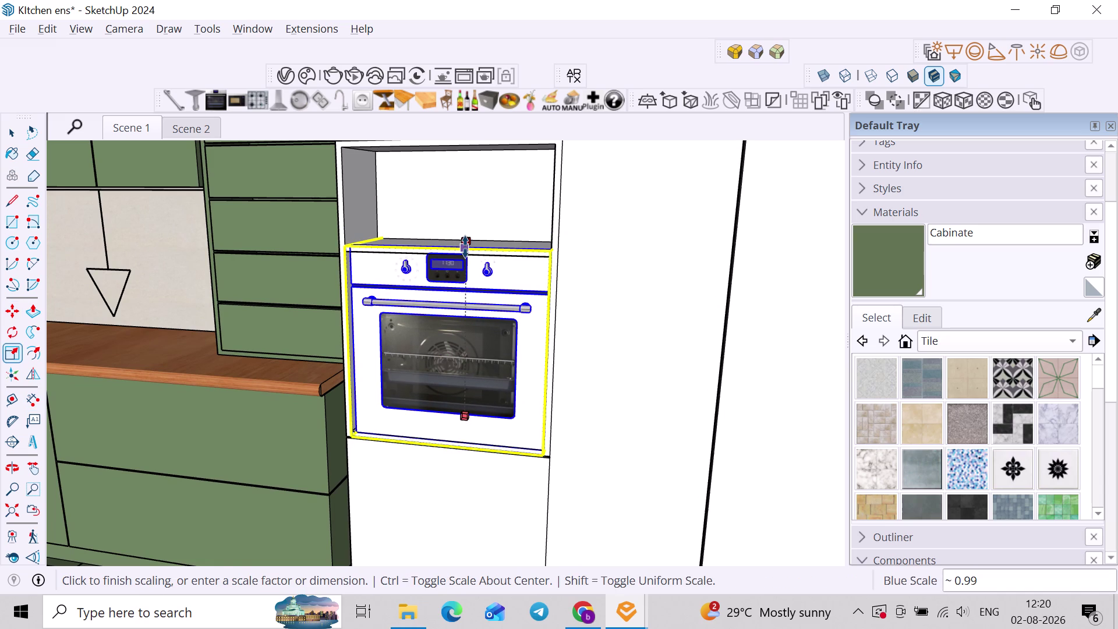
scroll(up, 3)
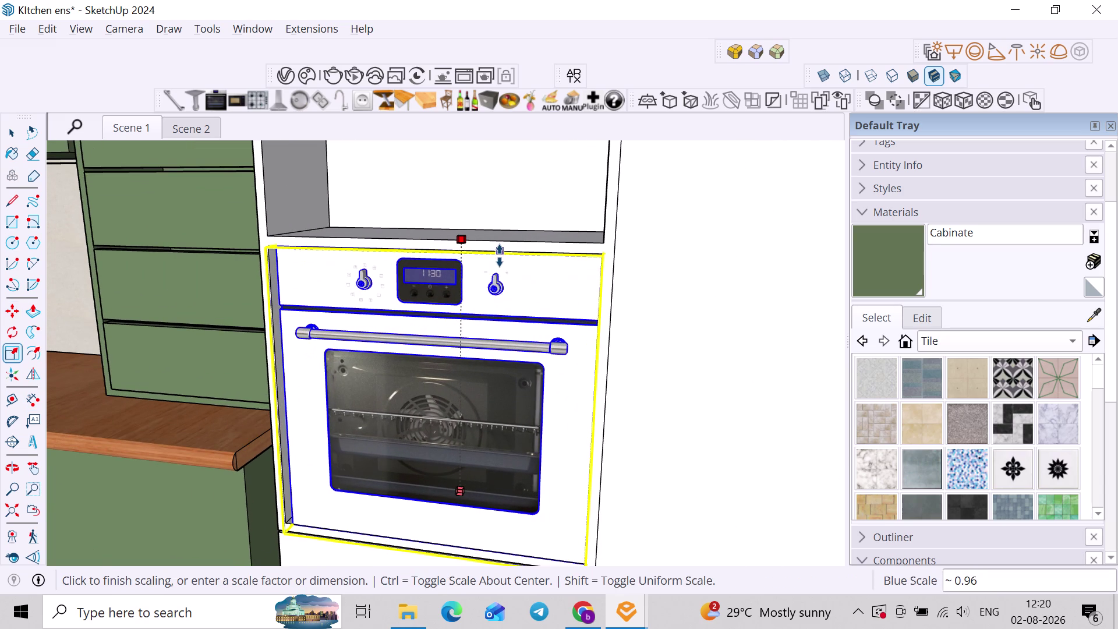
click(500, 255)
scroll(down, 3)
middle_drag(500, 296, 526, 290)
key(space)
Reselect the oven with the Scale tool and orbit to its front.
scroll(up, 3)
click(605, 399)
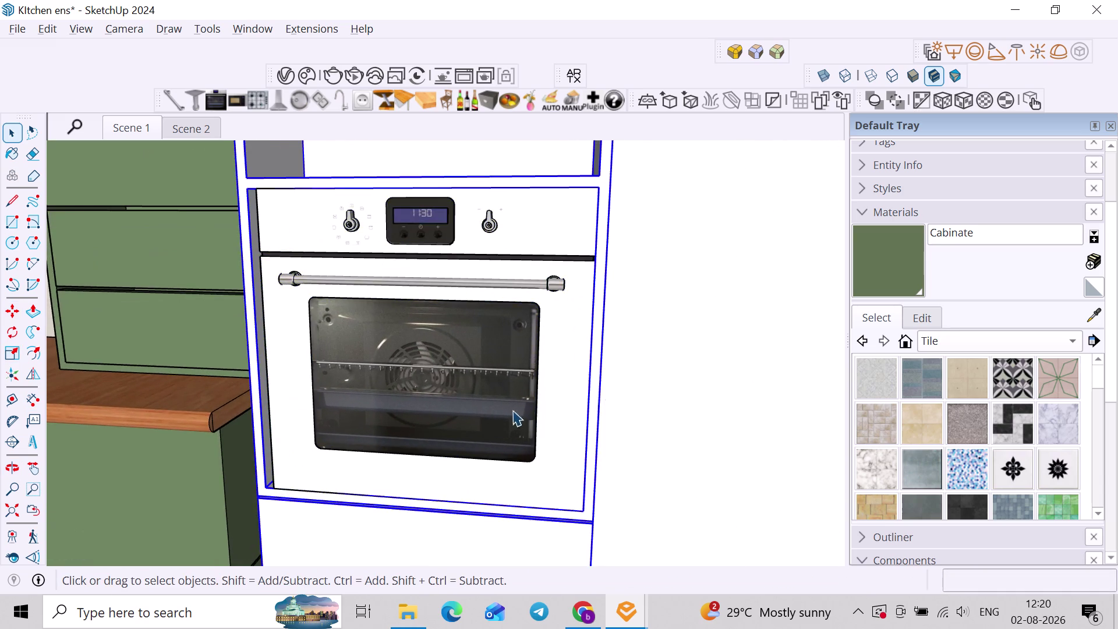
middle_drag(395, 423, 423, 444)
scroll(up, 3)
click(404, 470)
middle_click(401, 476)
key(s)
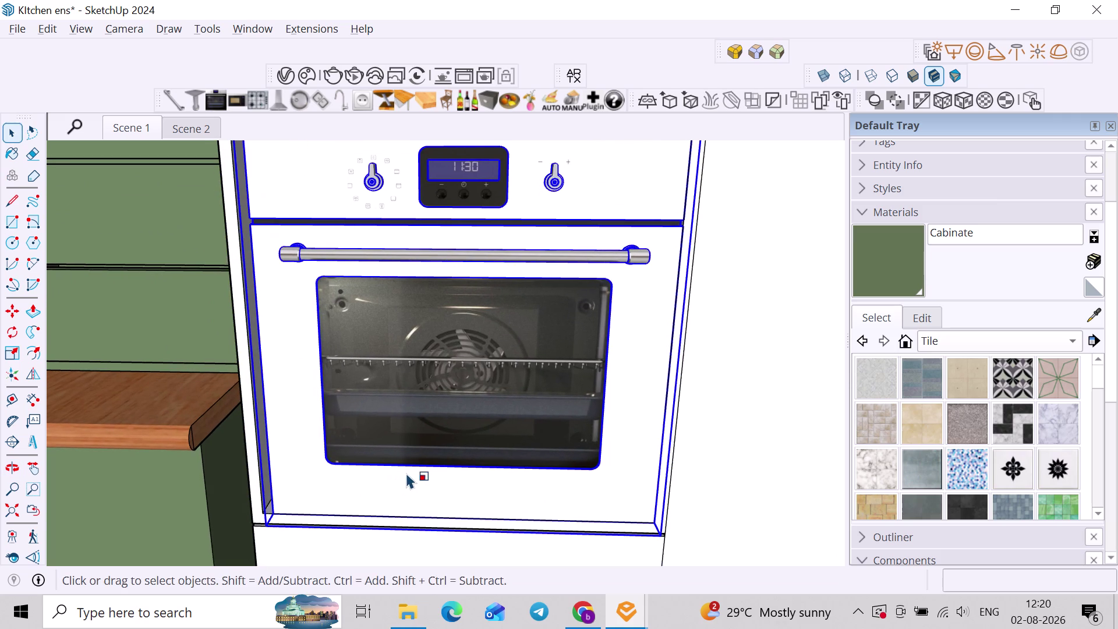
middle_drag(303, 439, 308, 438)
key(k)
scroll(up, 3)
middle_drag(258, 331, 262, 330)
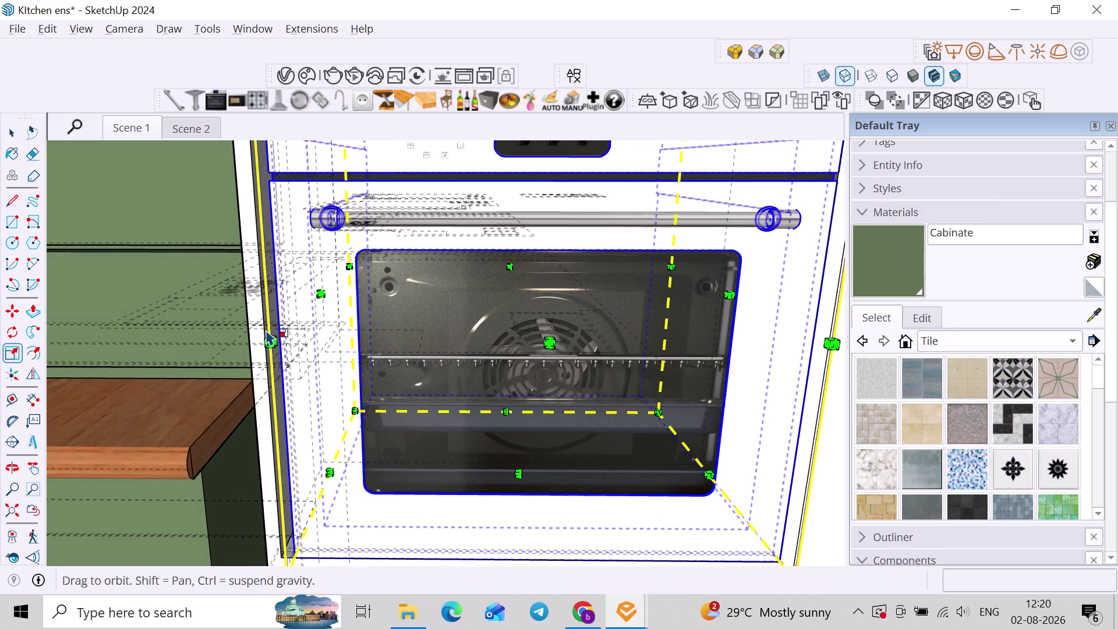
middle_drag(262, 330, 266, 329)
Stretch the oven sideways until it fills the opening's width.
click(321, 290)
key(k)
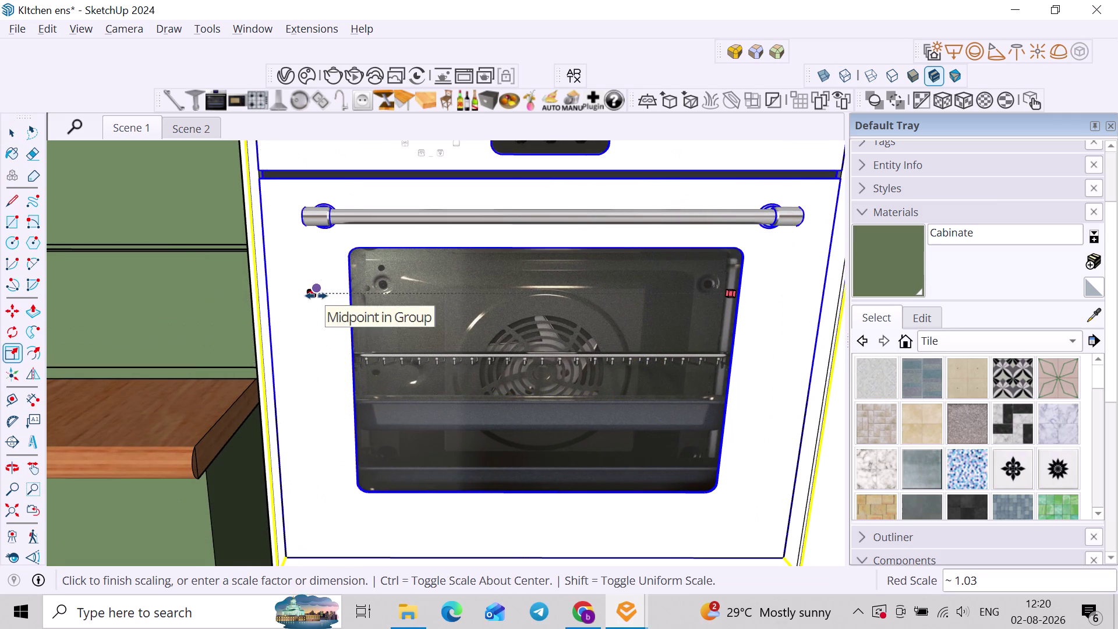
click(266, 283)
scroll(down, 3)
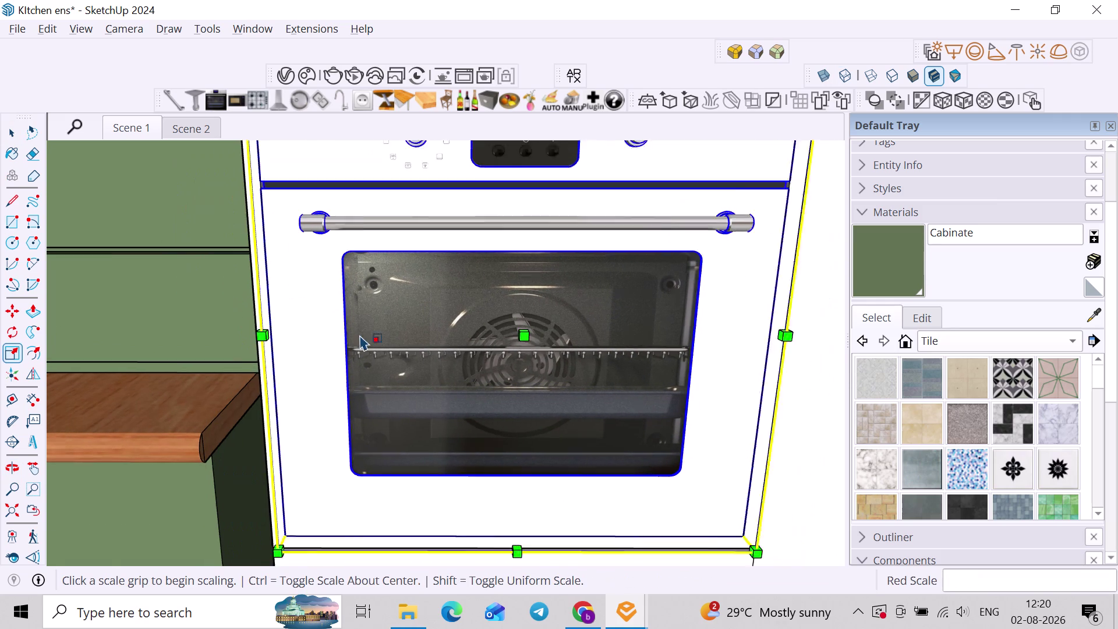
scroll(down, 3)
middle_drag(448, 392, 453, 342)
key(space)
Select the oven, then deselect it by clicking empty space.
scroll(down, 3)
click(519, 389)
scroll(down, 3)
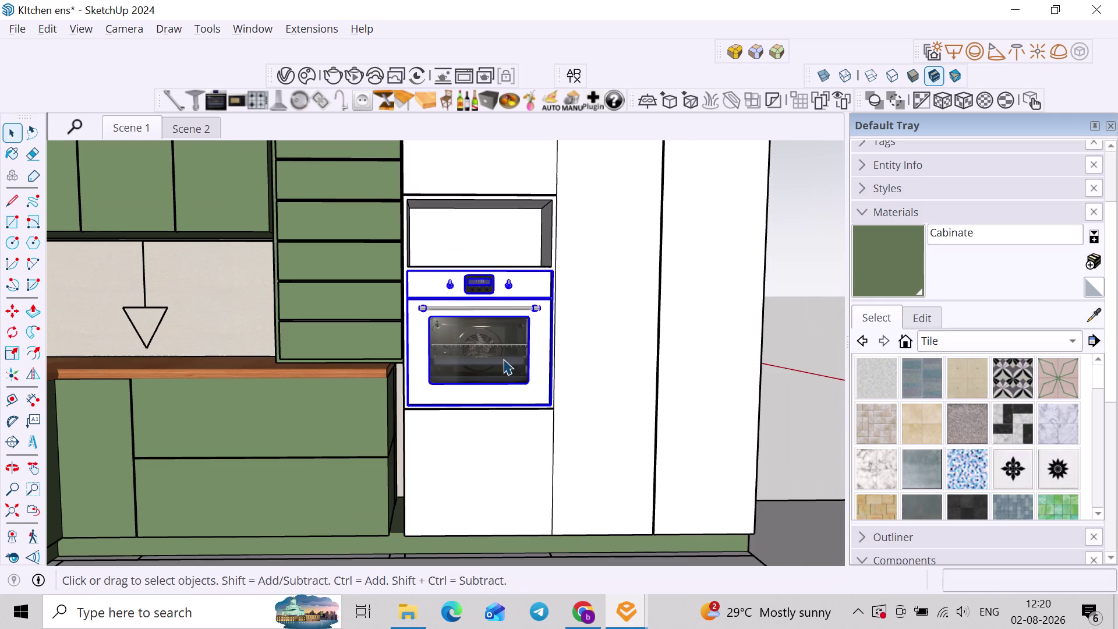
click(221, 107)
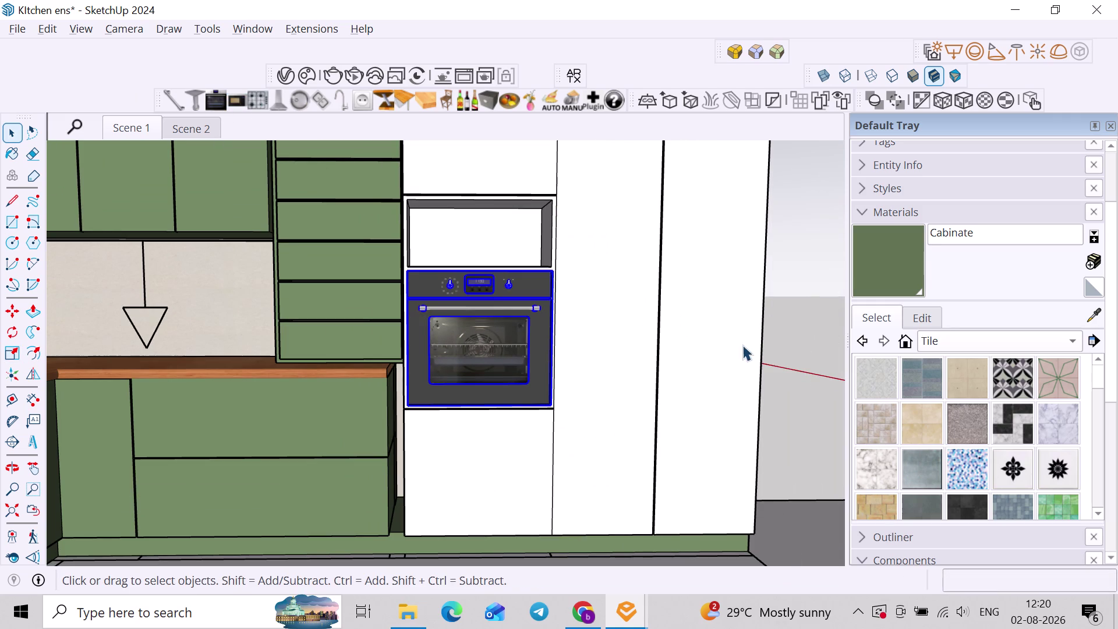
click(796, 363)
middle_drag(557, 341, 537, 354)
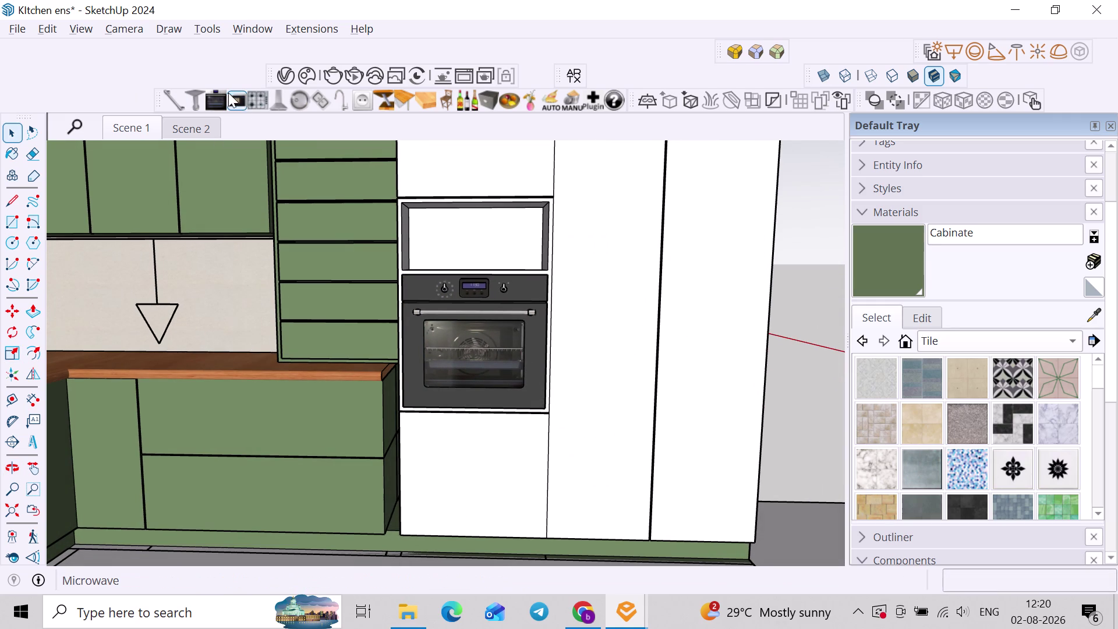
Insert the Microwave component above the oven and rotate it 90 degrees.
click(241, 100)
click(505, 271)
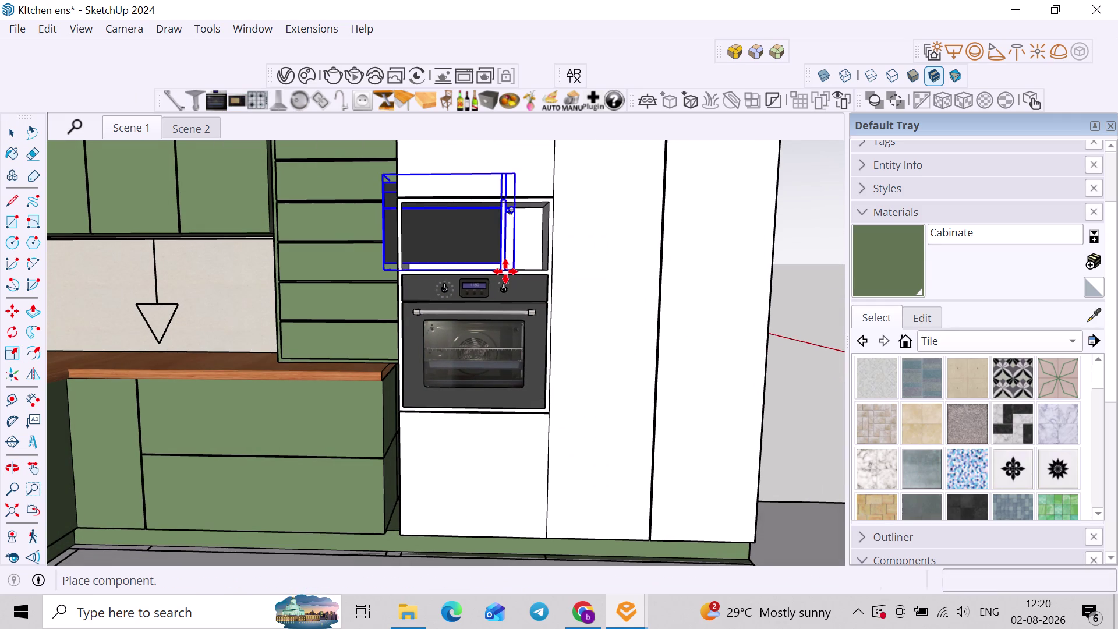
key(q)
key(Up)
click(499, 277)
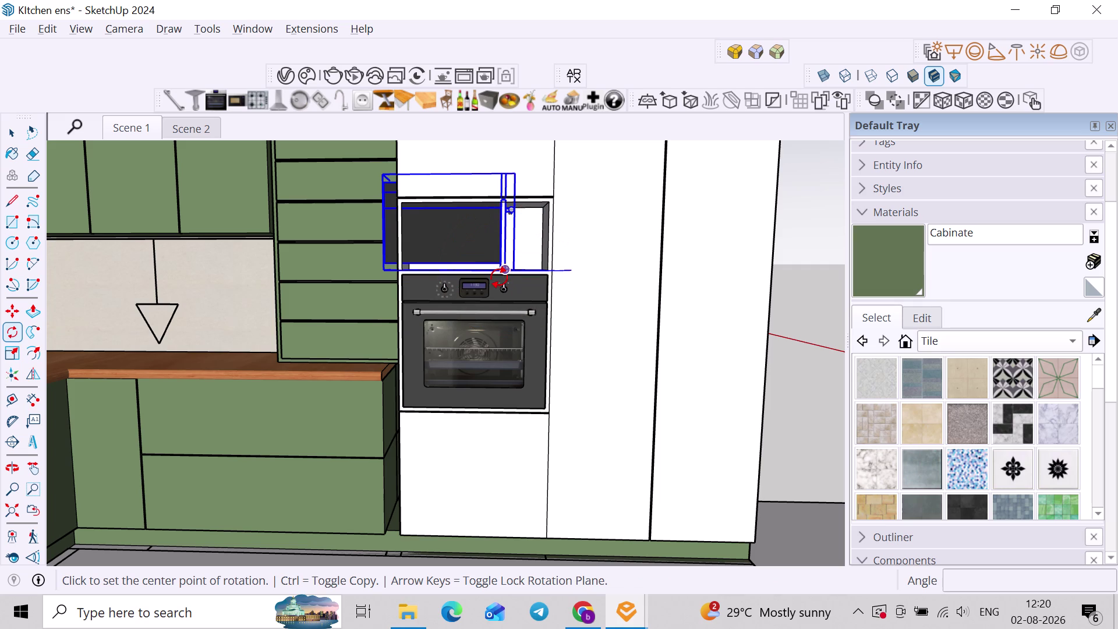
middle_drag(503, 263, 395, 312)
click(491, 277)
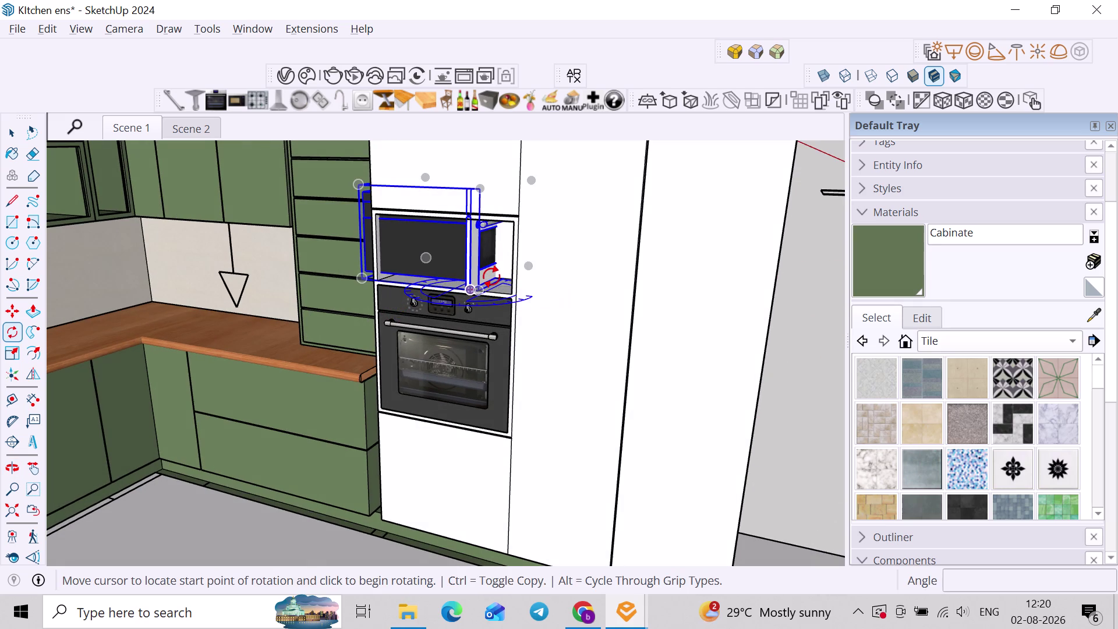
key(9)
key(0)
key(Return)
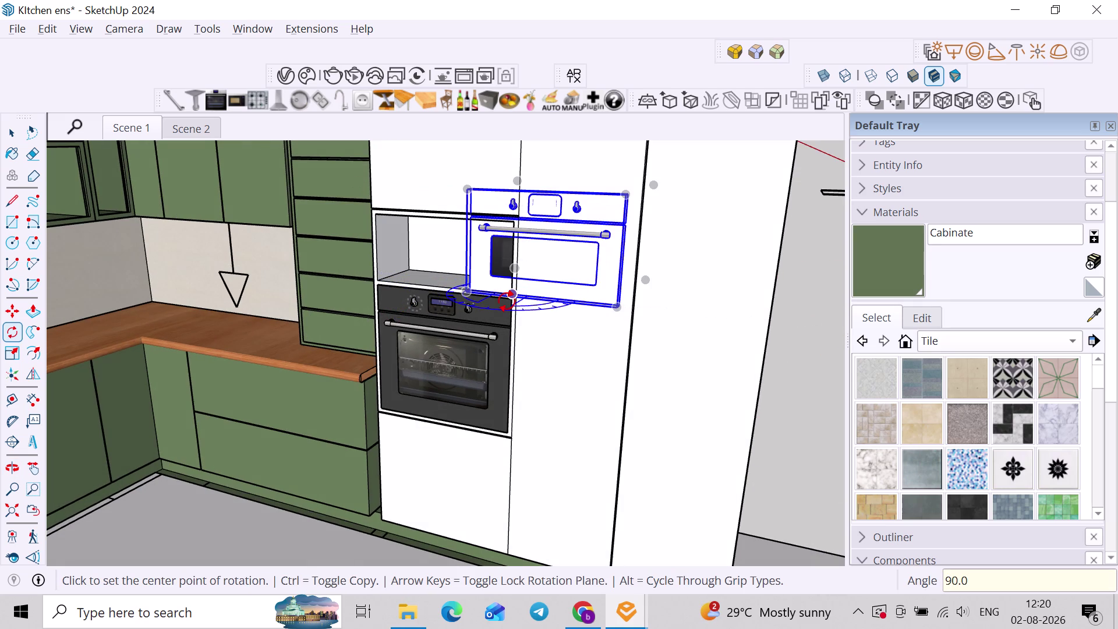
Move the microwave by its bottom corner onto the top of the oven.
key(space)
middle_drag(505, 301, 524, 290)
key(m)
scroll(up, 3)
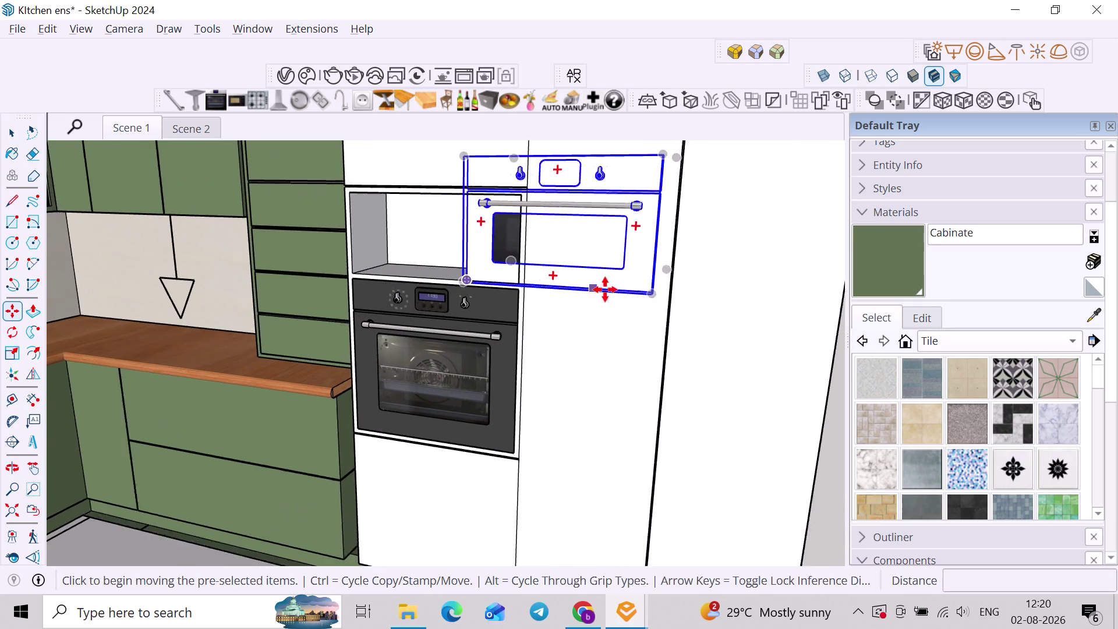
click(657, 295)
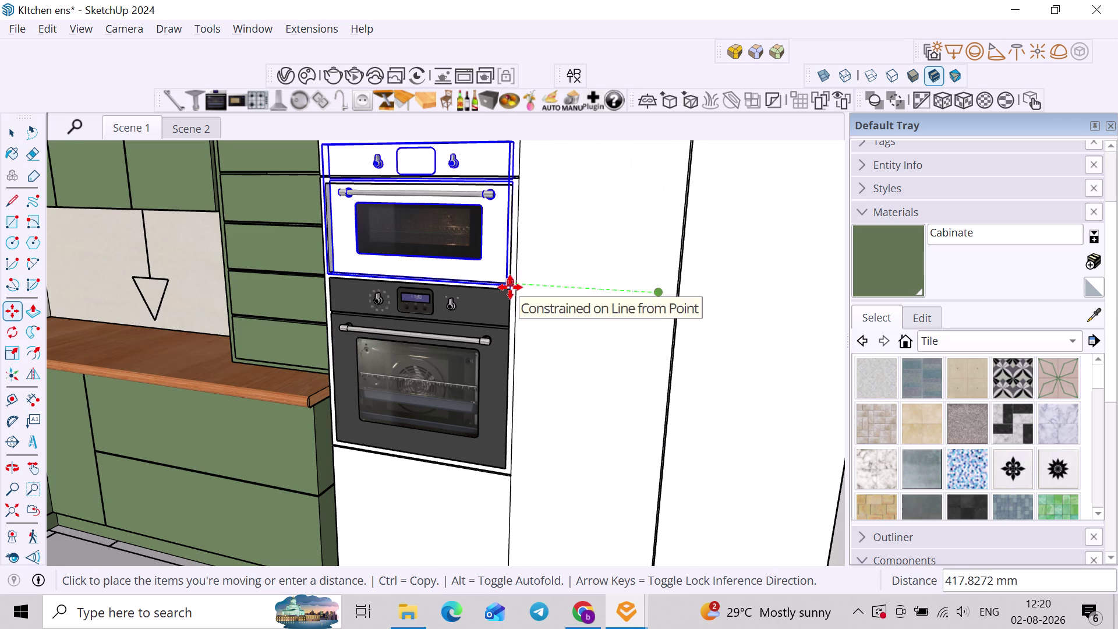
click(510, 287)
middle_drag(487, 271, 512, 271)
Scale the microwave's height vertically.
key(s)
middle_drag(470, 179, 428, 309)
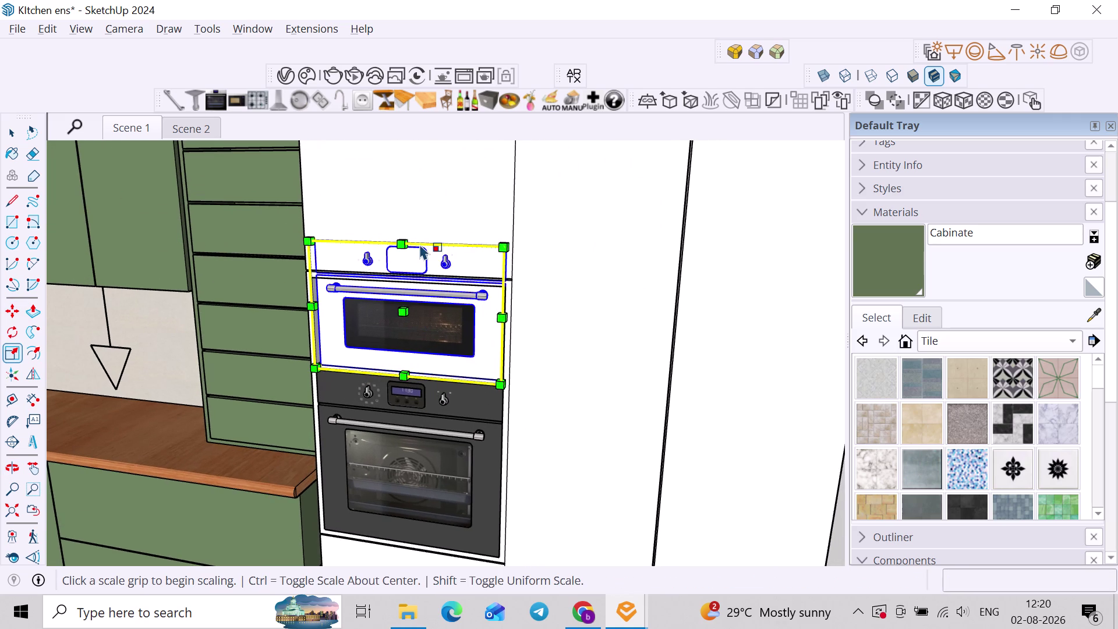
text(JK)
click(429, 237)
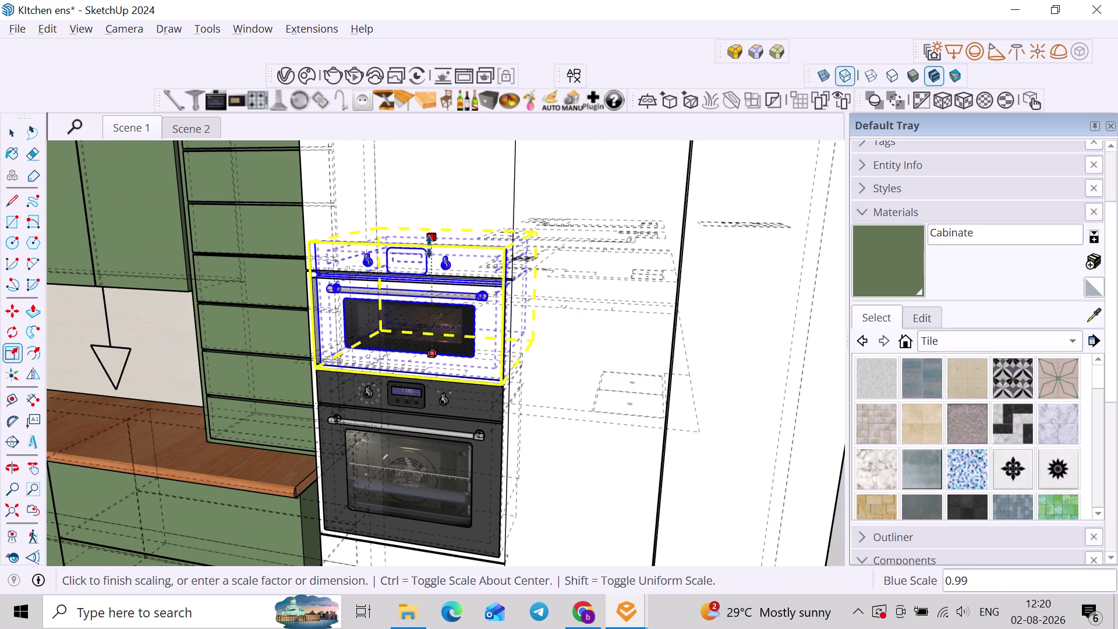
key(k)
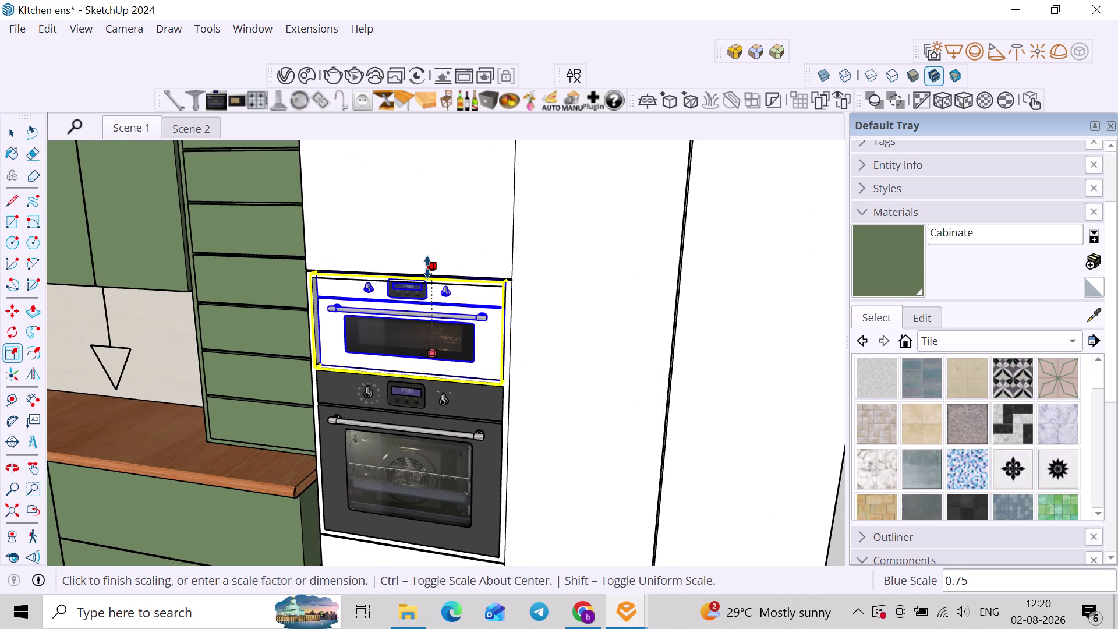
scroll(up, 3)
click(444, 276)
Widen the microwave to the opening's width.
middle_drag(447, 312, 495, 290)
scroll(up, 3)
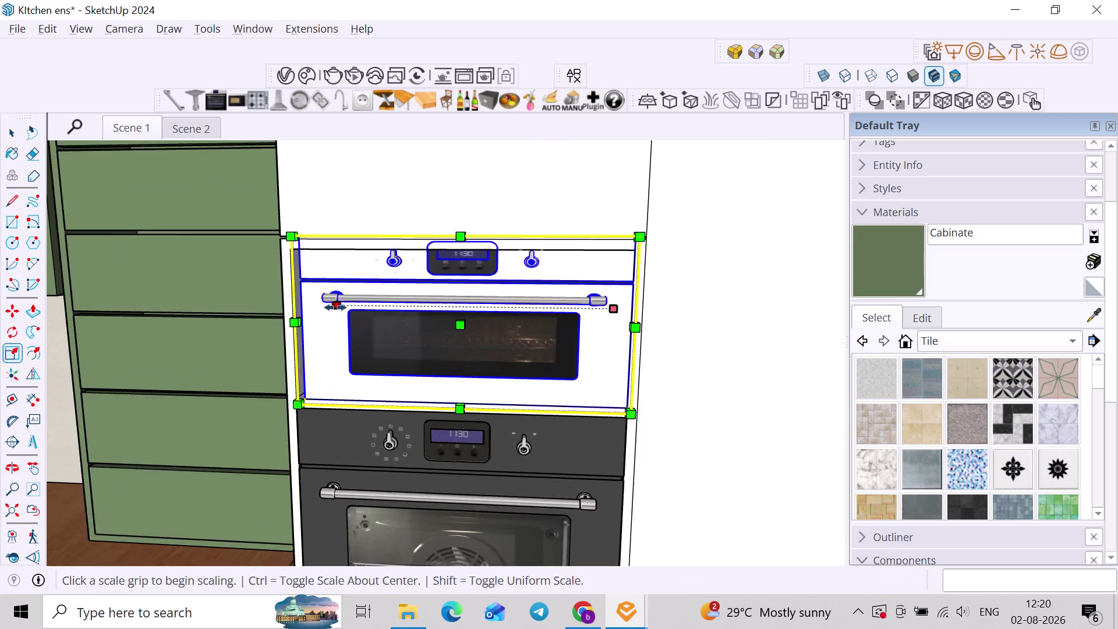
scroll(up, 3)
middle_drag(317, 317, 400, 328)
scroll(up, 3)
click(362, 308)
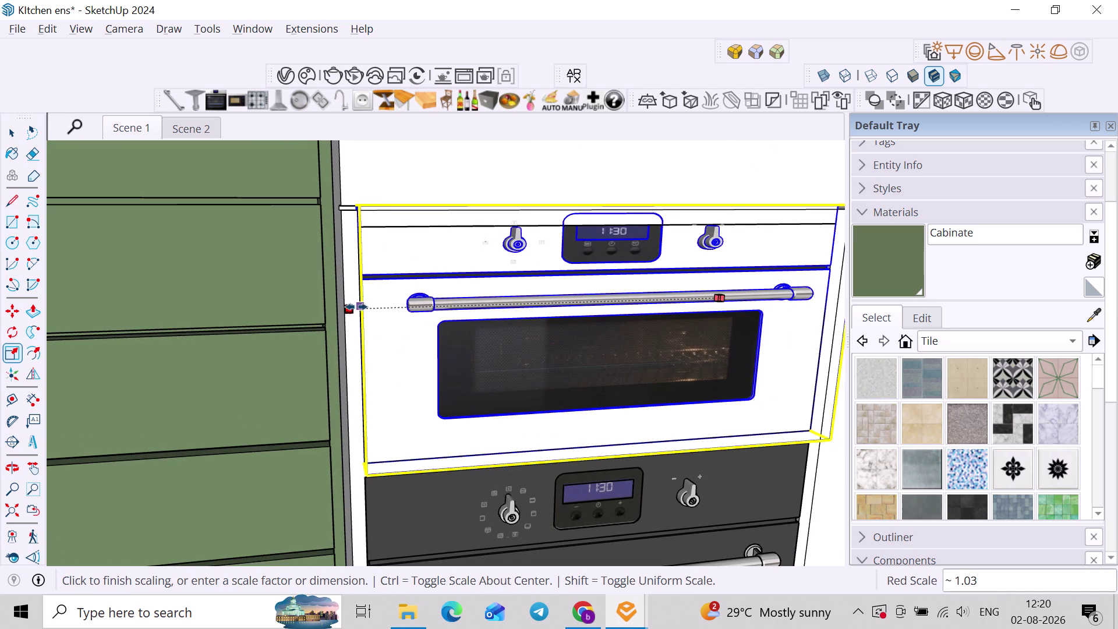
click(357, 307)
scroll(down, 3)
middle_drag(553, 331, 454, 339)
middle_drag(577, 329, 386, 352)
middle_drag(685, 334, 630, 339)
scroll(up, 3)
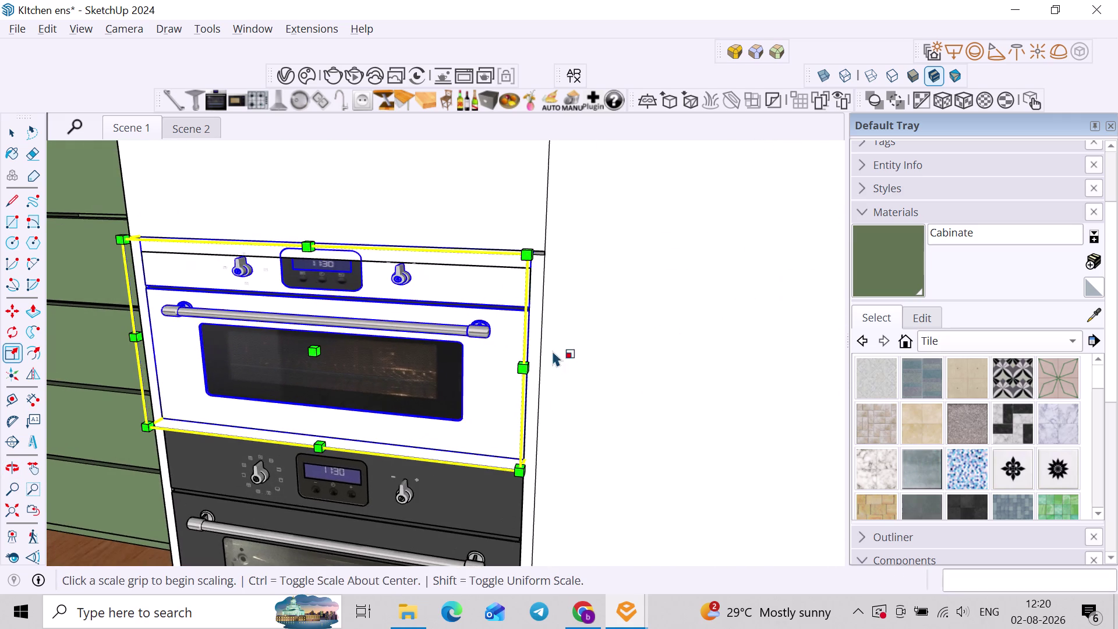
middle_drag(530, 329, 579, 311)
scroll(up, 3)
middle_drag(580, 314, 536, 310)
scroll(down, 3)
Reselect the microwave and stretch its top to snap to the opening edge.
key(space)
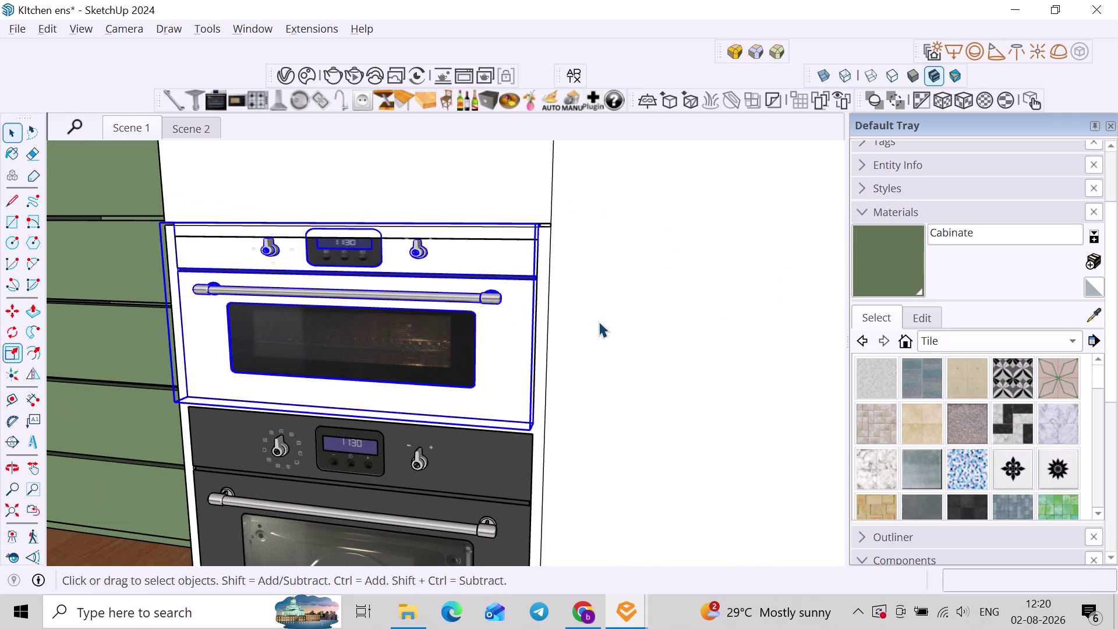
click(599, 321)
middle_drag(503, 334, 552, 304)
scroll(down, 3)
click(554, 303)
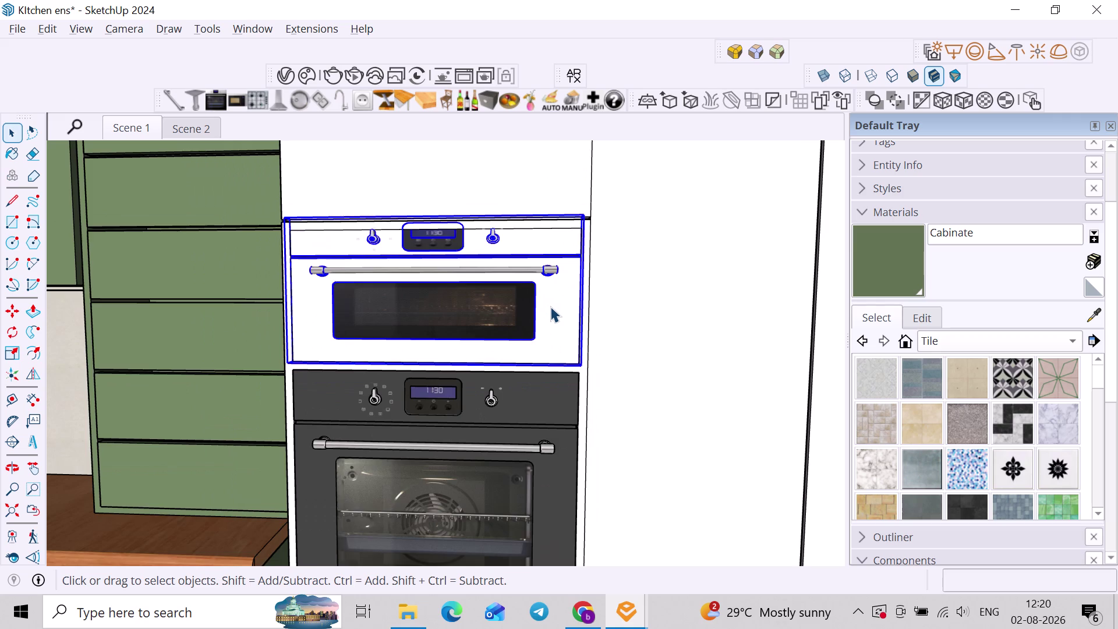
scroll(down, 3)
scroll(up, 3)
key(s)
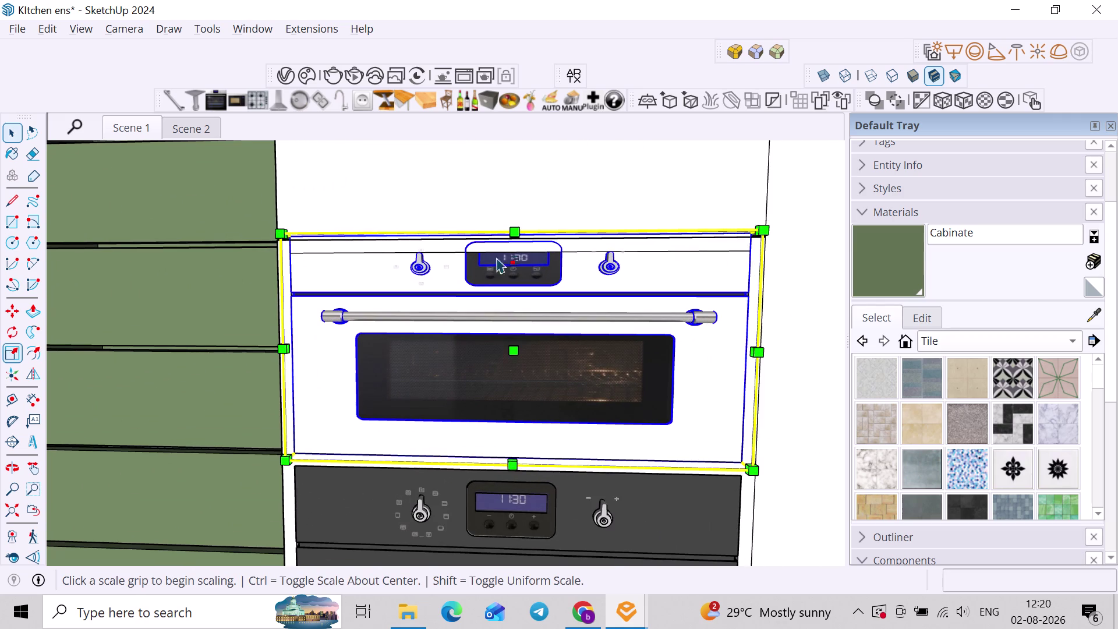
scroll(up, 3)
key(k)
scroll(up, 3)
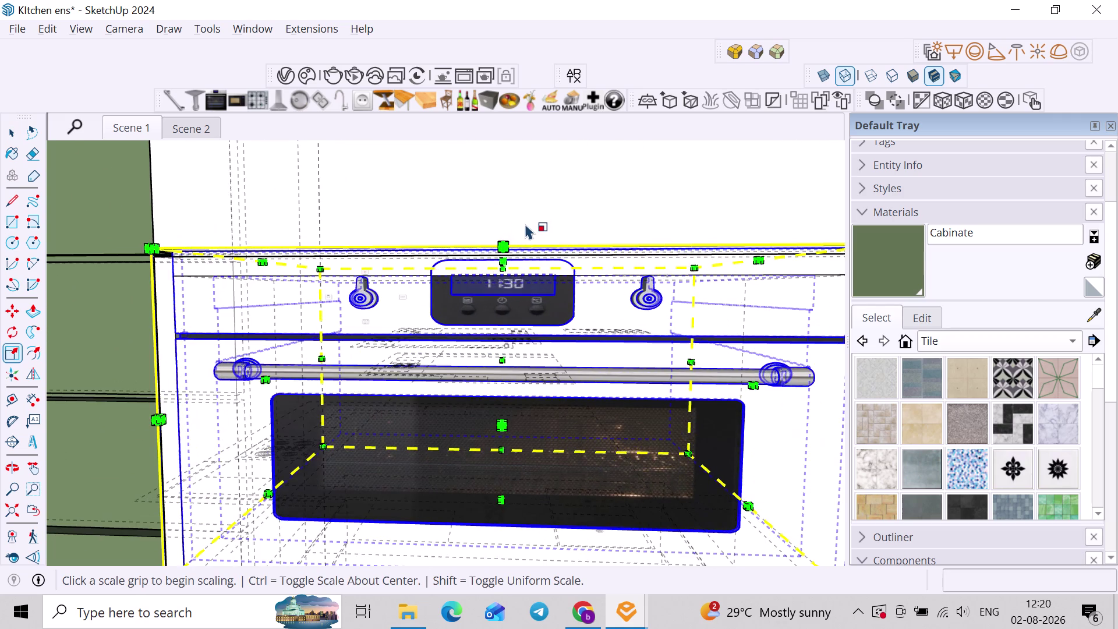
middle_drag(515, 236, 488, 262)
click(489, 274)
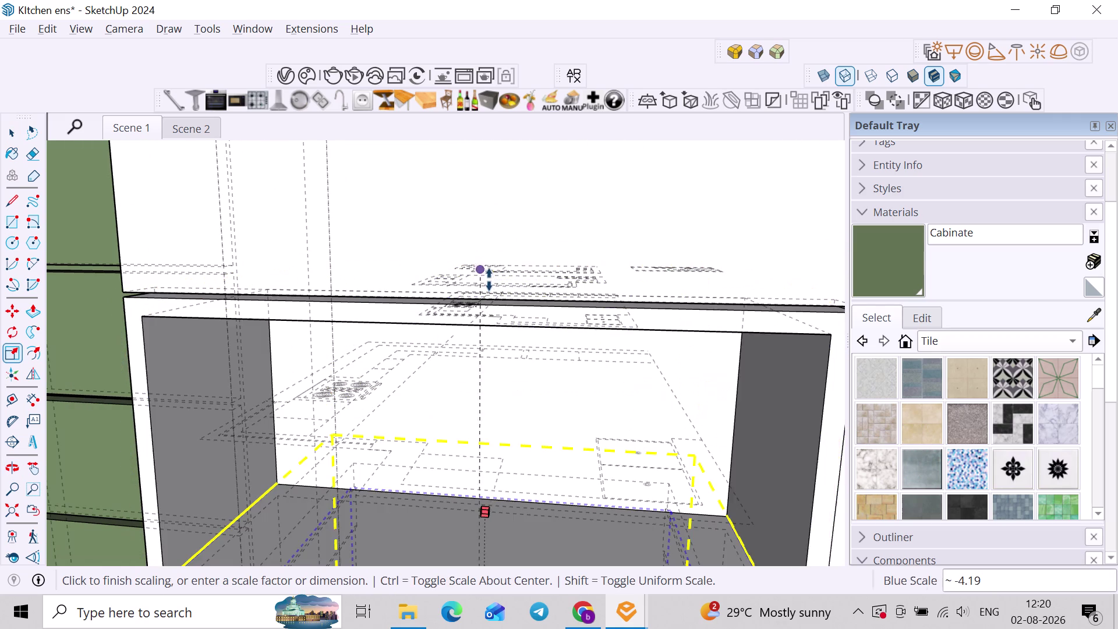
key(k)
middle_drag(512, 297, 566, 240)
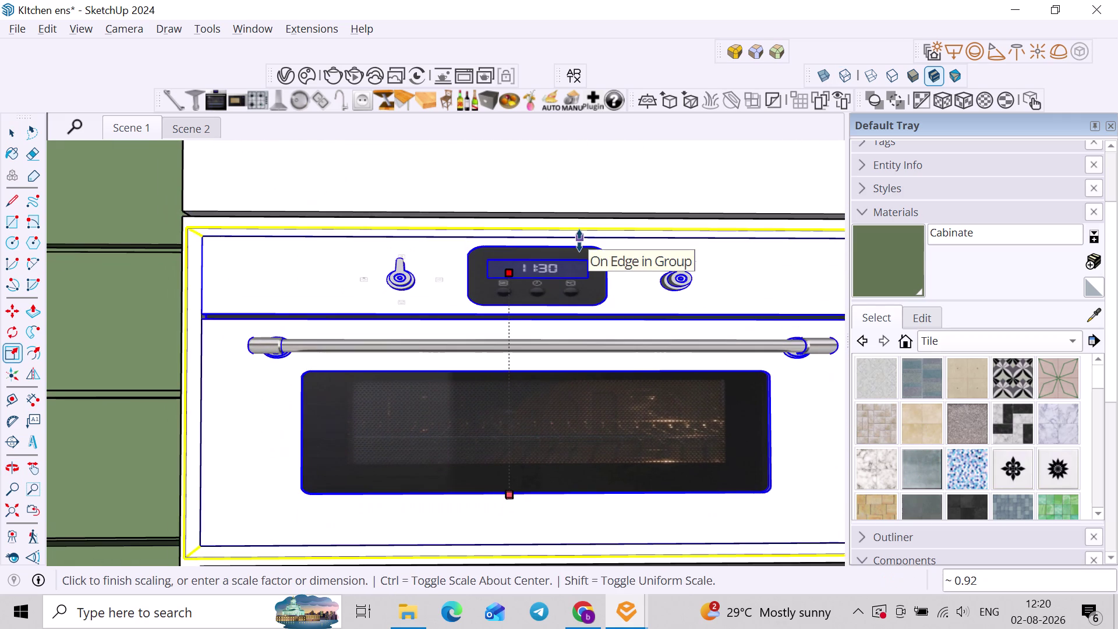
click(579, 240)
Select the microwave and pull back to view it with the oven.
key(space)
scroll(down, 3)
scroll(down, 3)
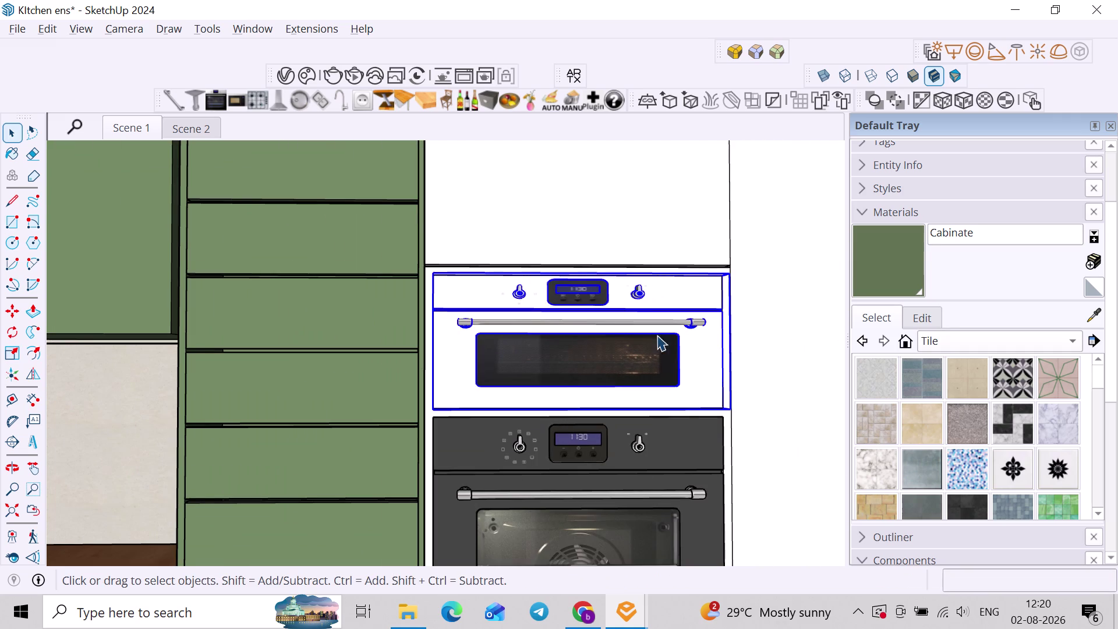
click(754, 359)
middle_drag(744, 363, 654, 358)
click(612, 368)
middle_drag(607, 363, 529, 376)
Check the tall unit, switch to Scene 1, and start an interactive render.
click(243, 96)
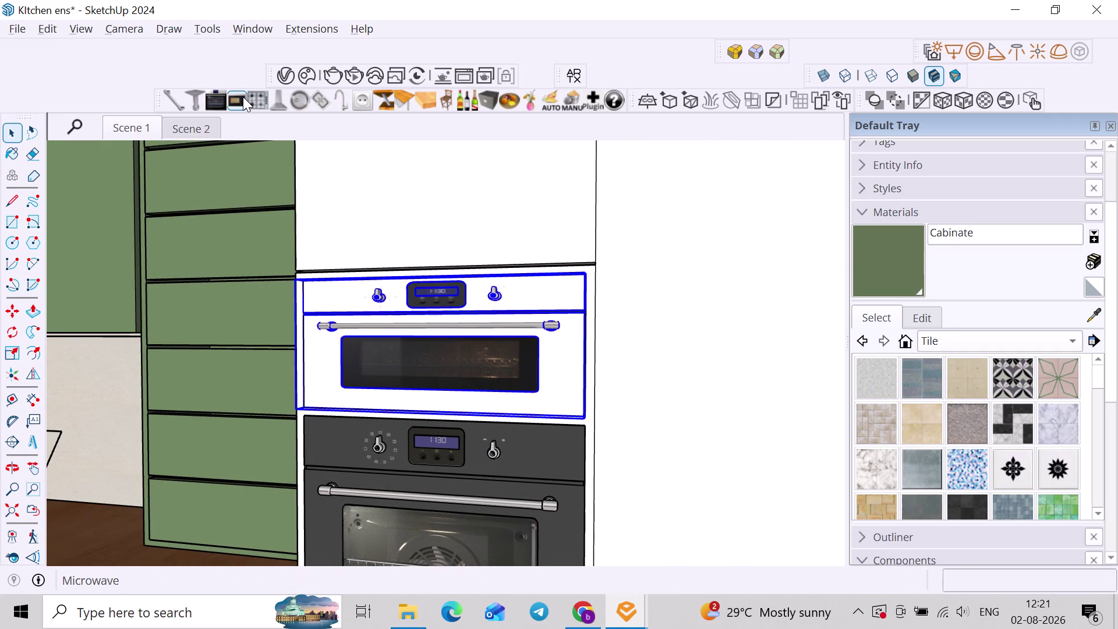
scroll(down, 3)
click(687, 318)
scroll(down, 3)
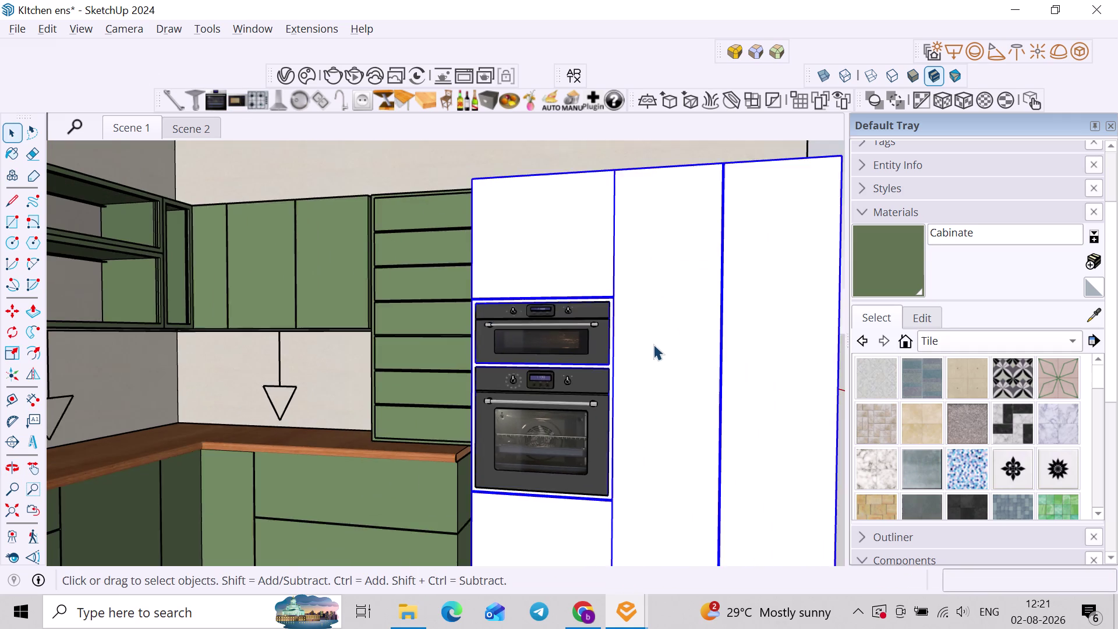
scroll(down, 3)
click(820, 231)
click(145, 138)
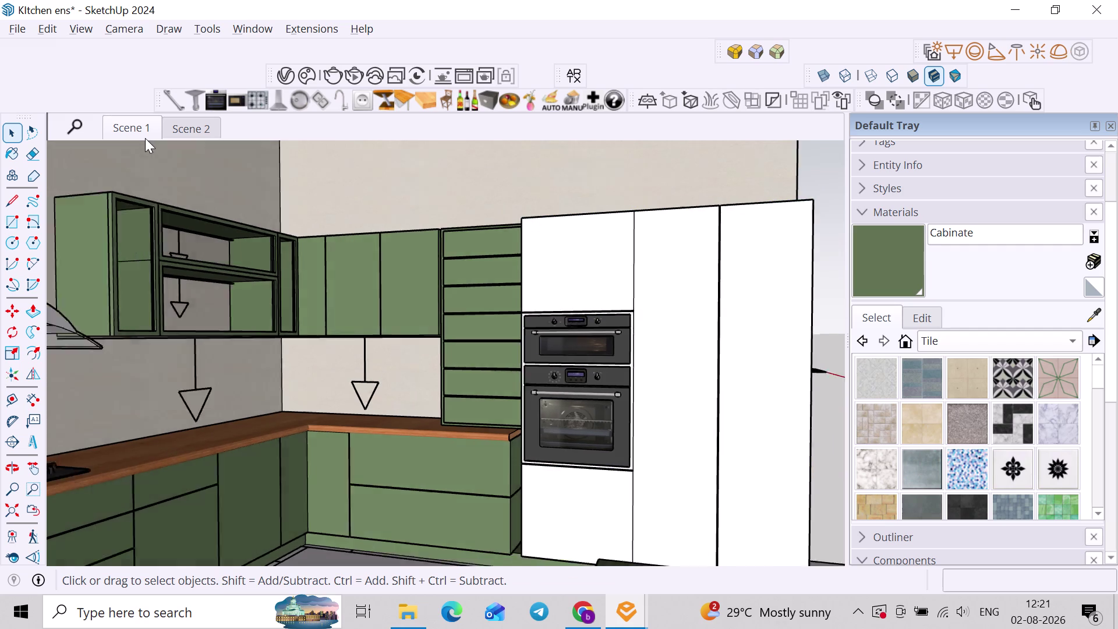
click(345, 83)
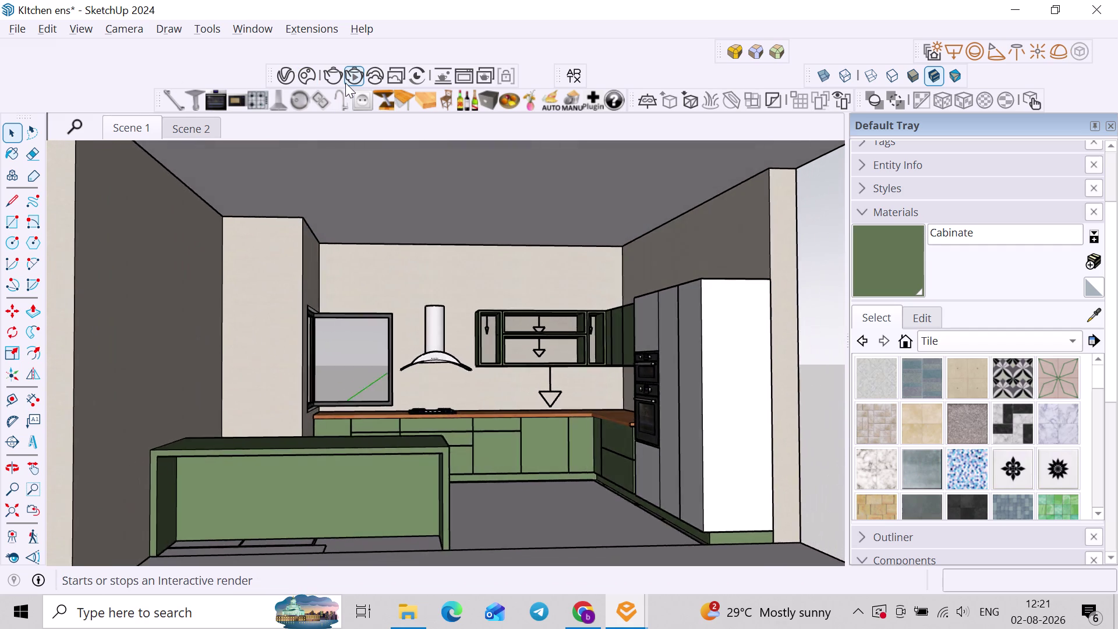